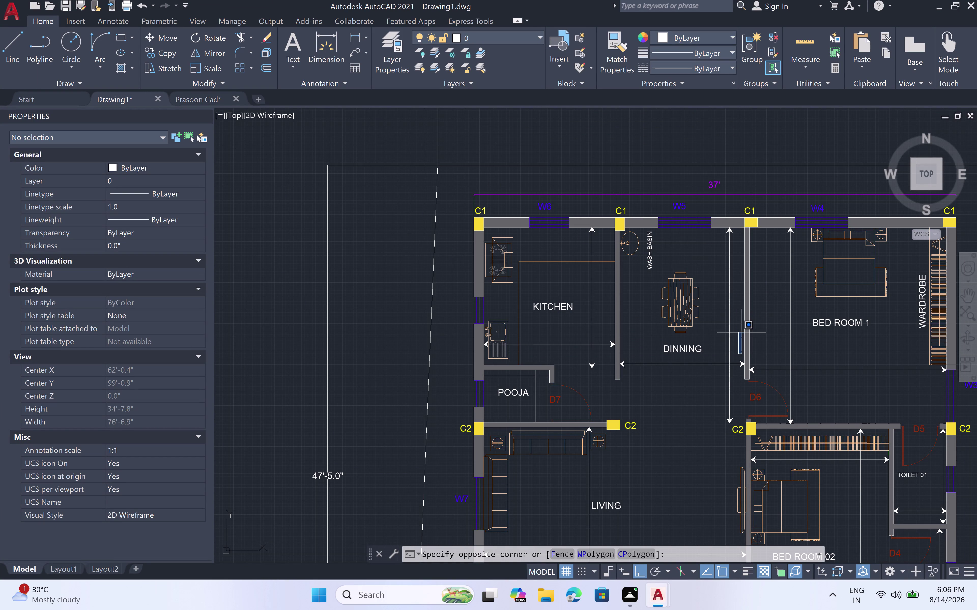
Place a 10' multiline text label in the kitchen below KITCHEN.
click(734, 336)
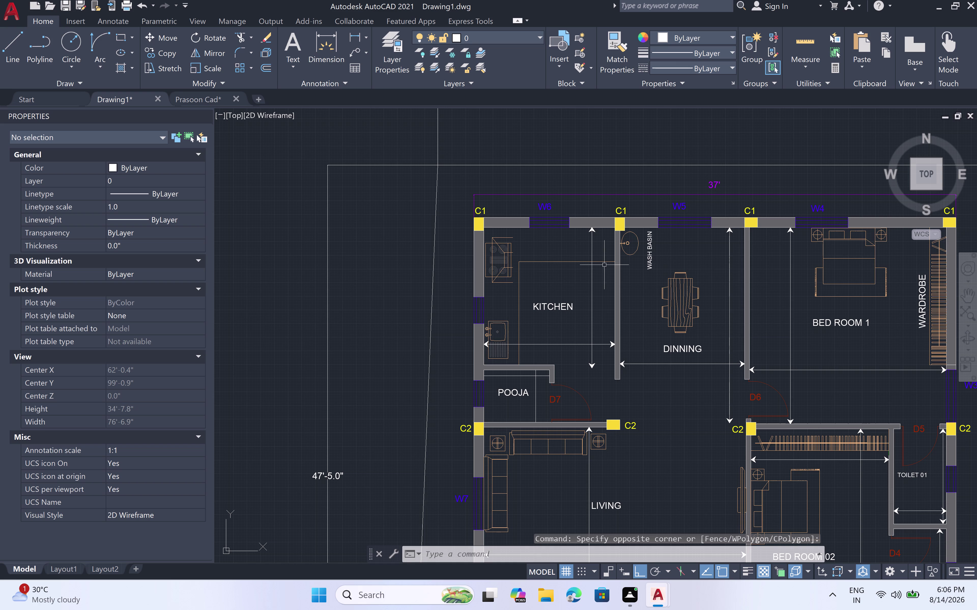
scroll(down, 3)
scroll(up, 3)
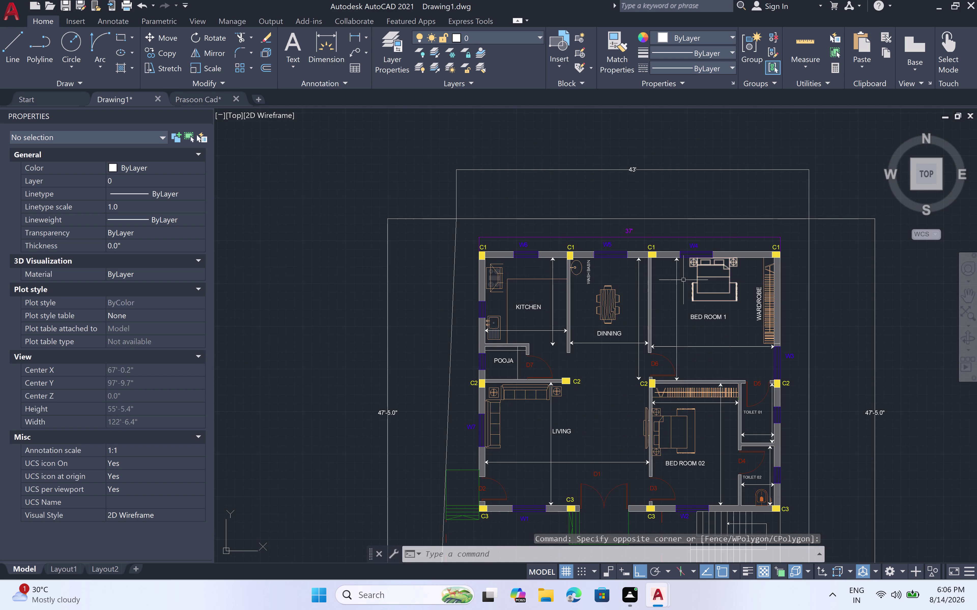
scroll(up, 3)
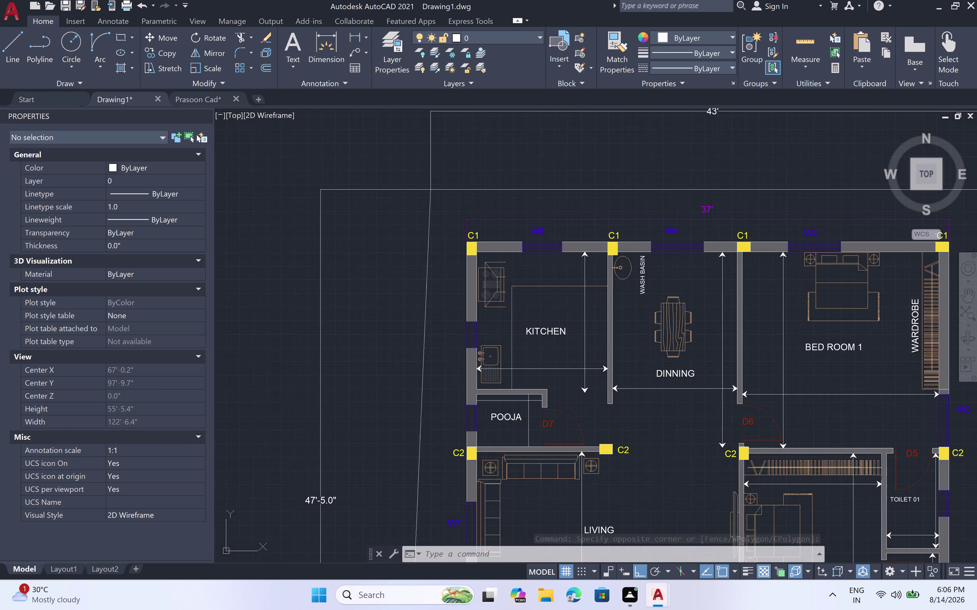
scroll(up, 3)
scroll(up, 3)
scroll(down, 3)
scroll(down, 3)
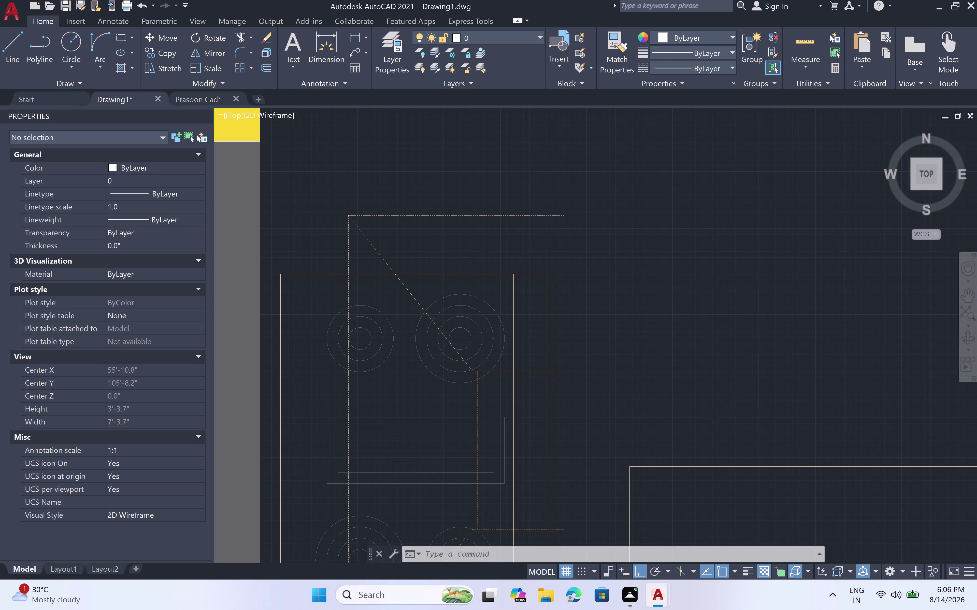
scroll(up, 3)
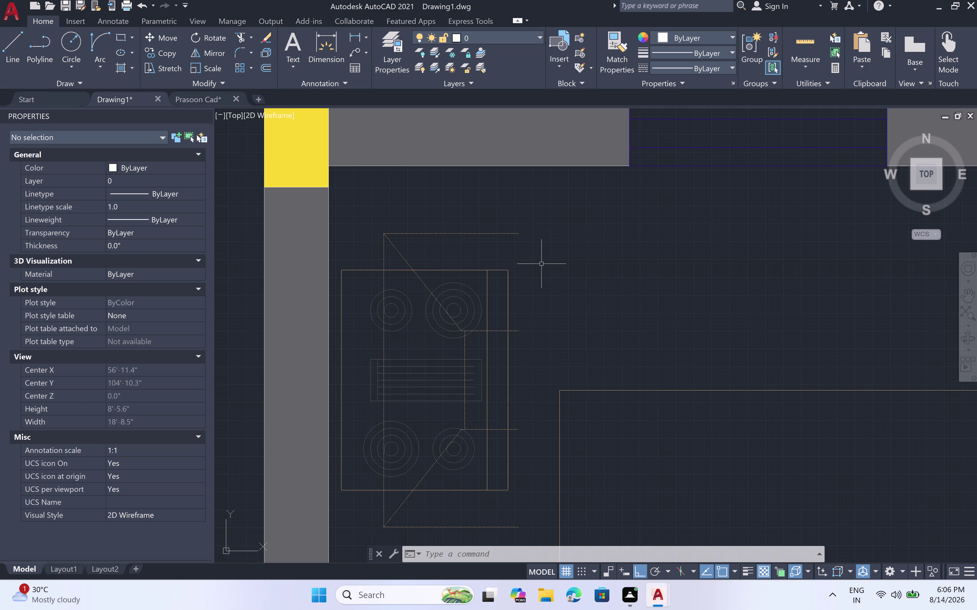
scroll(up, 3)
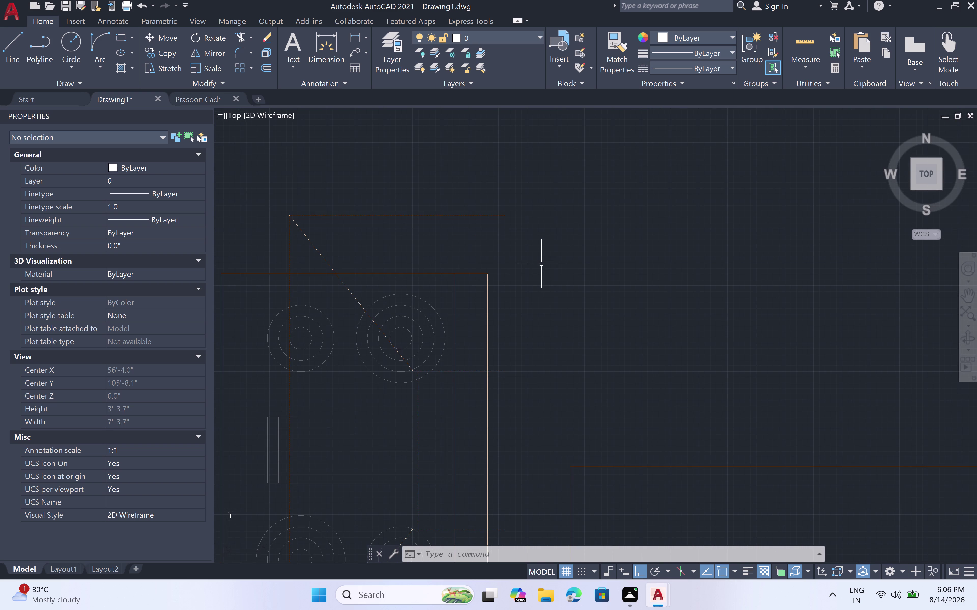
scroll(down, 3)
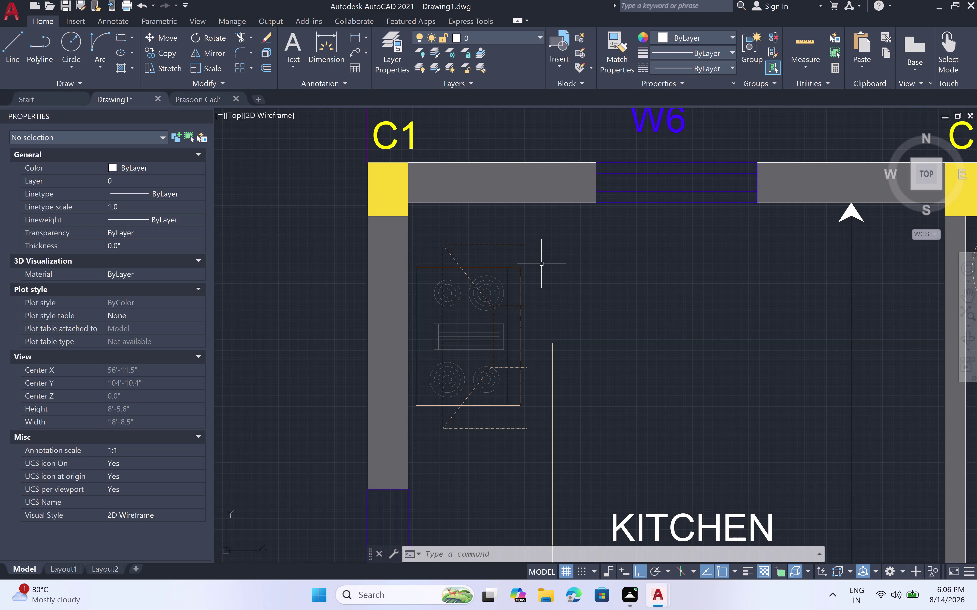
scroll(down, 3)
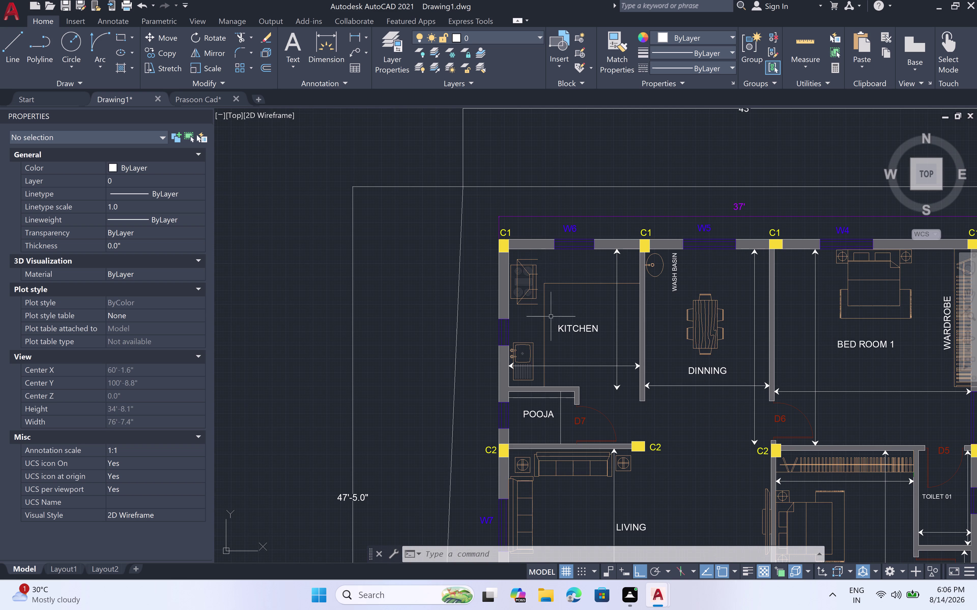
scroll(up, 3)
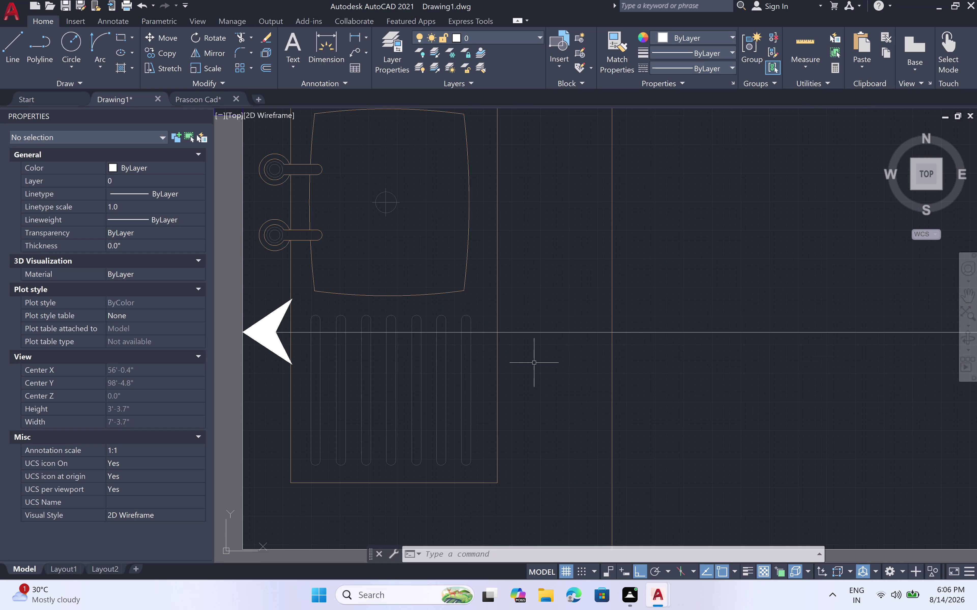
scroll(down, 3)
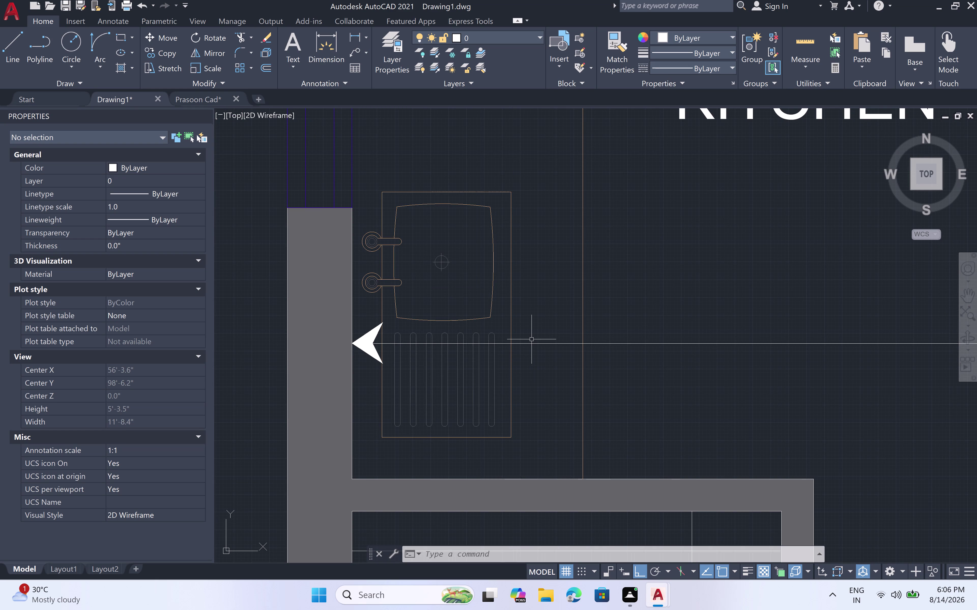
scroll(down, 3)
scroll(up, 3)
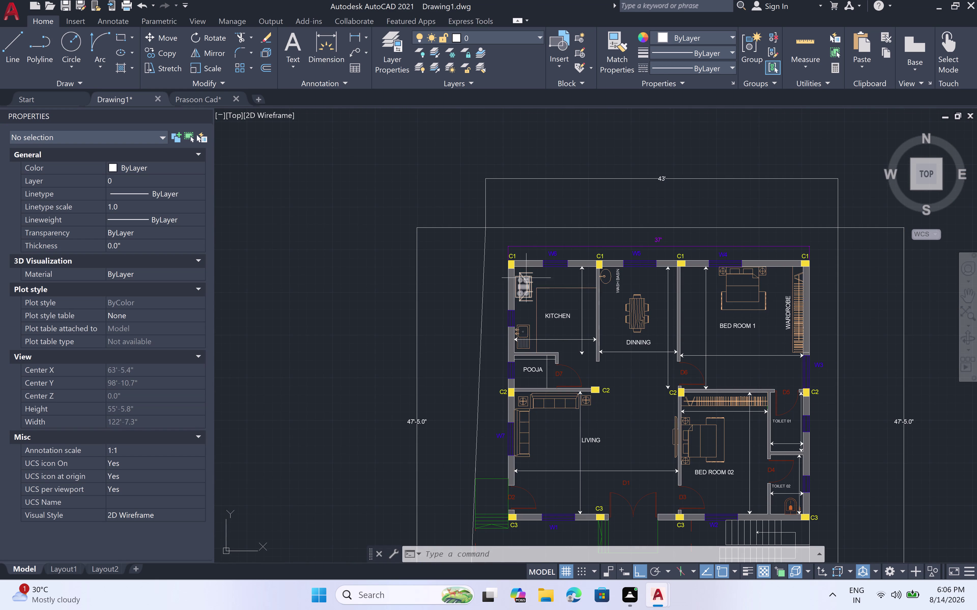
scroll(up, 3)
scroll(up, 3)
scroll(down, 3)
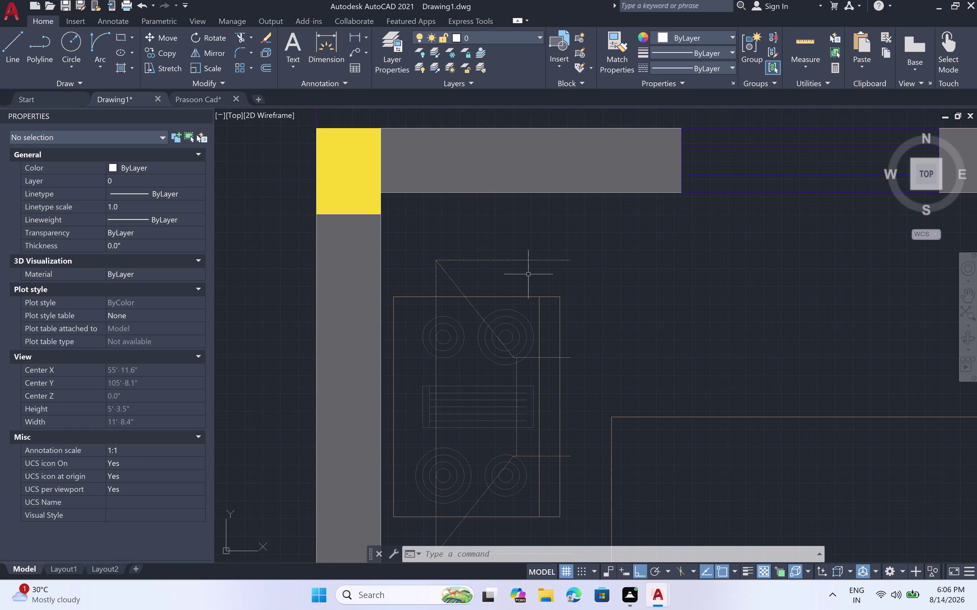
scroll(down, 3)
scroll(up, 3)
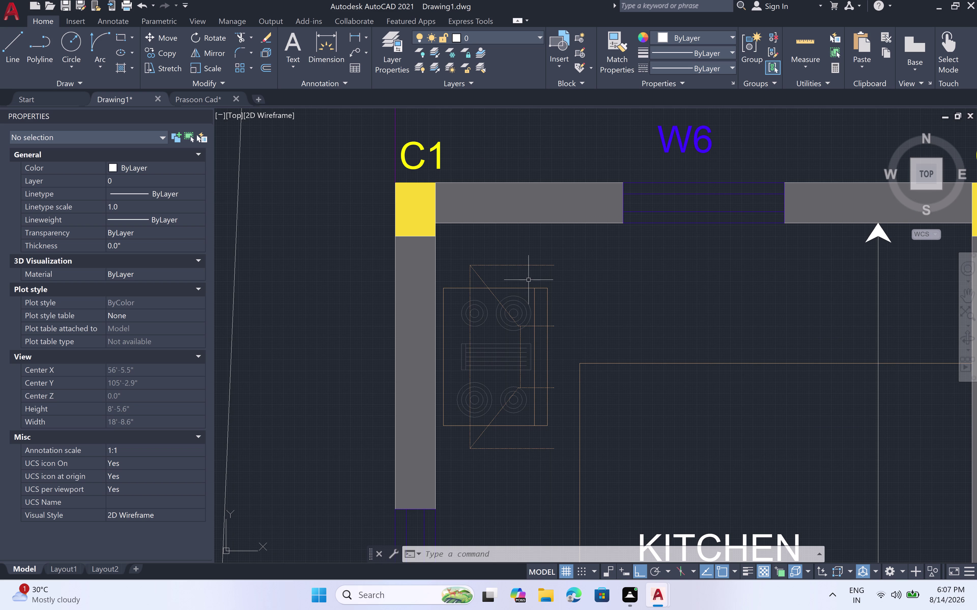
scroll(down, 3)
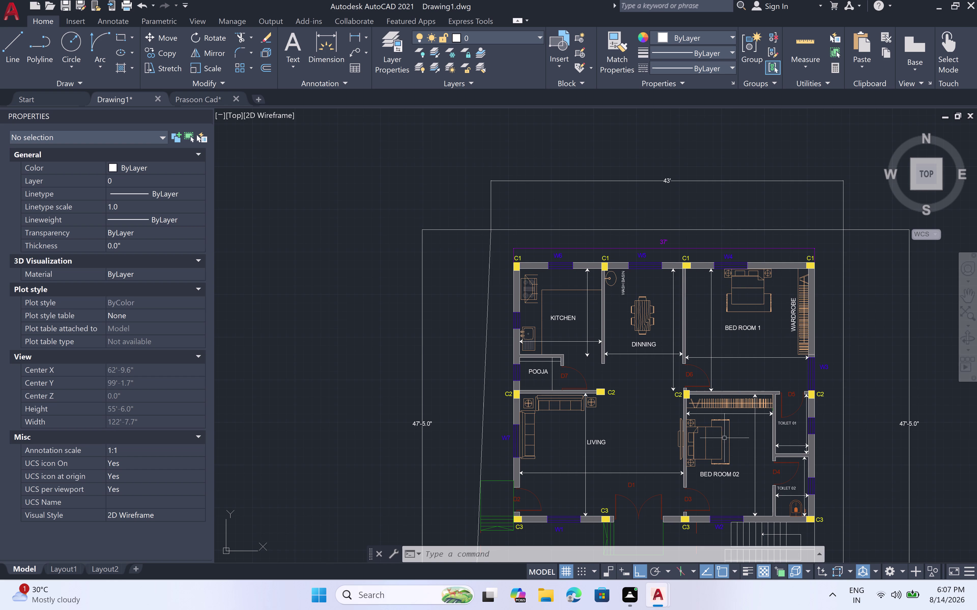
scroll(up, 3)
scroll(down, 3)
scroll(down, 3)
scroll(down, 3)
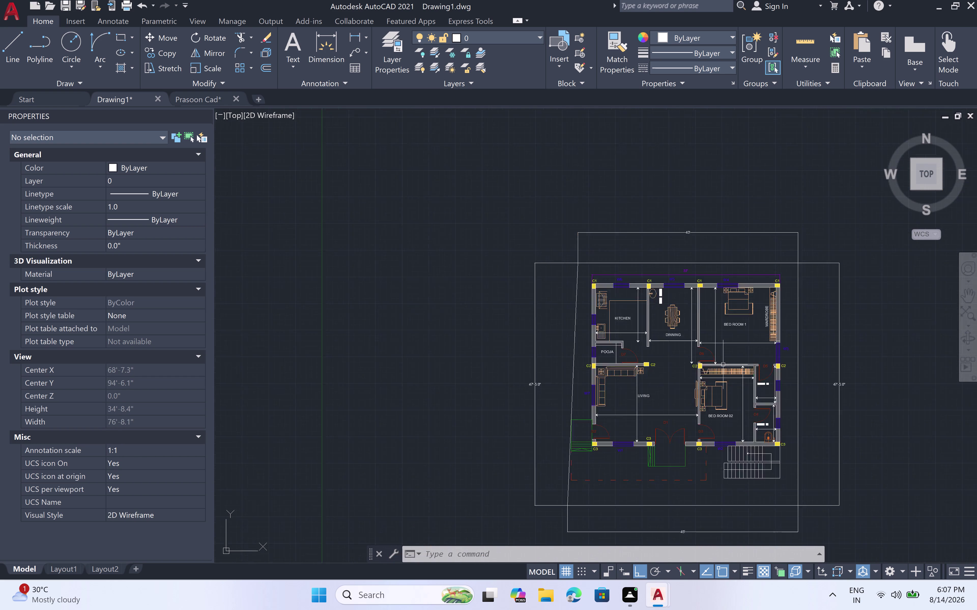
scroll(up, 3)
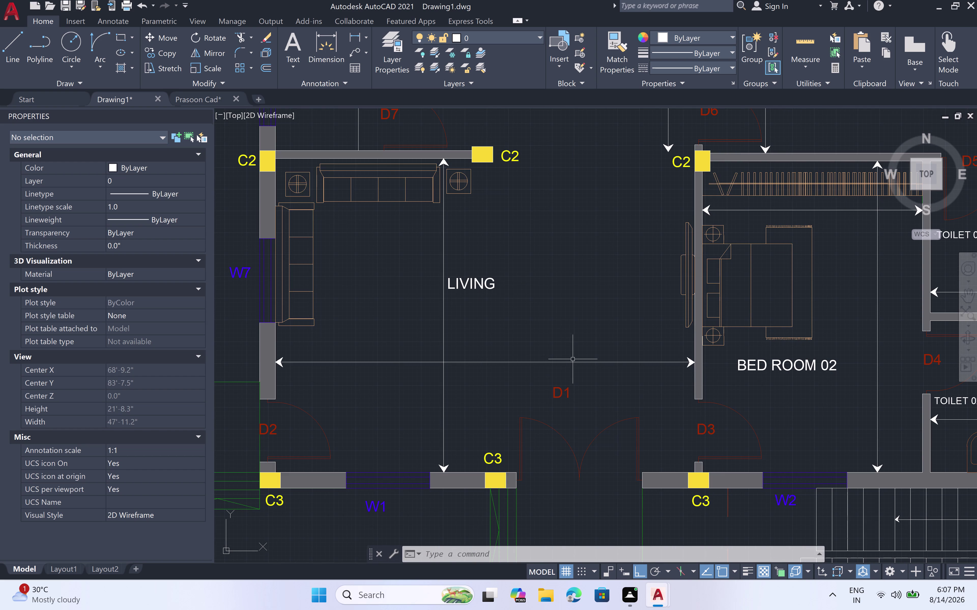
scroll(up, 3)
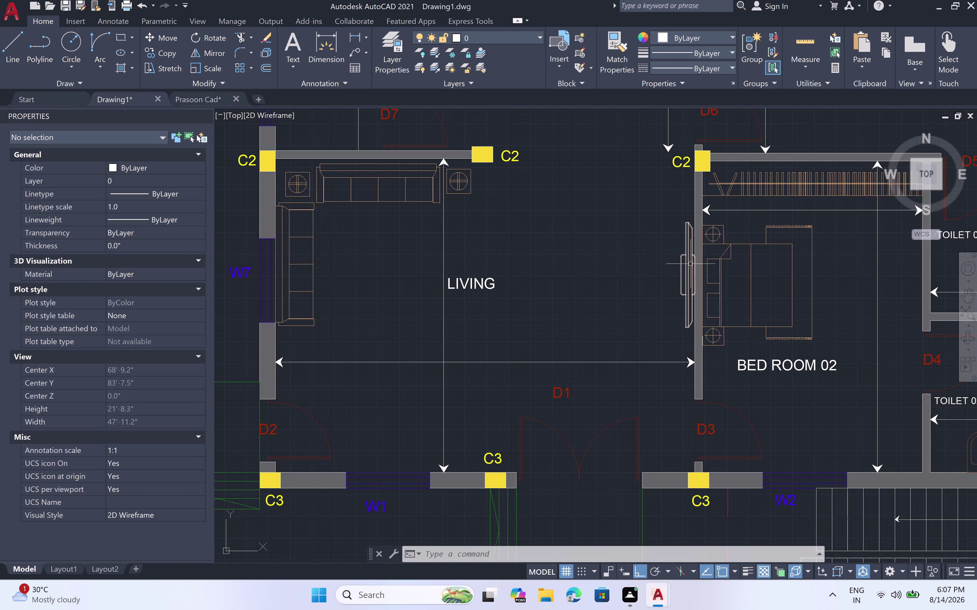
scroll(up, 3)
scroll(up, 3)
scroll(down, 3)
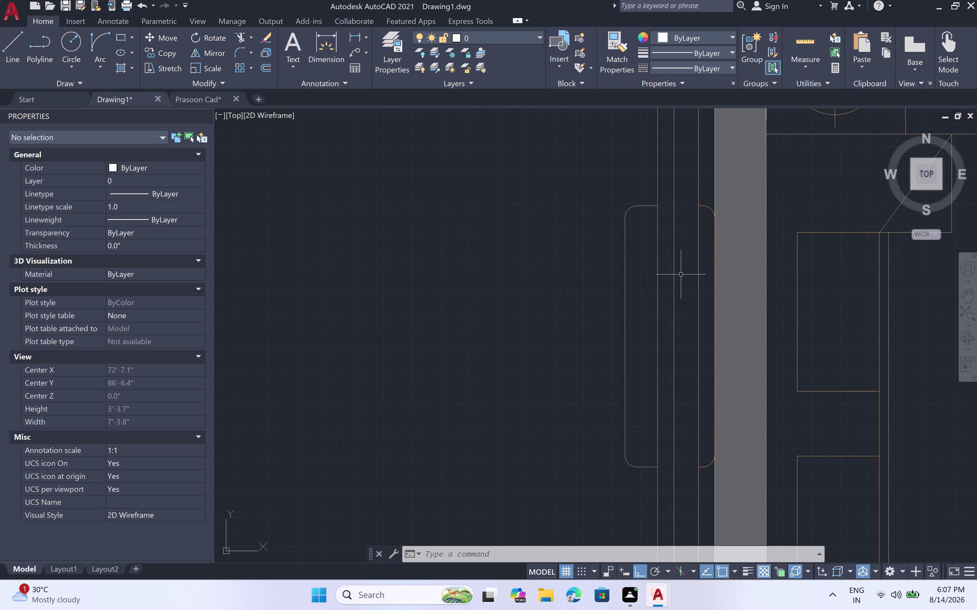
scroll(down, 3)
scroll(down, 3)
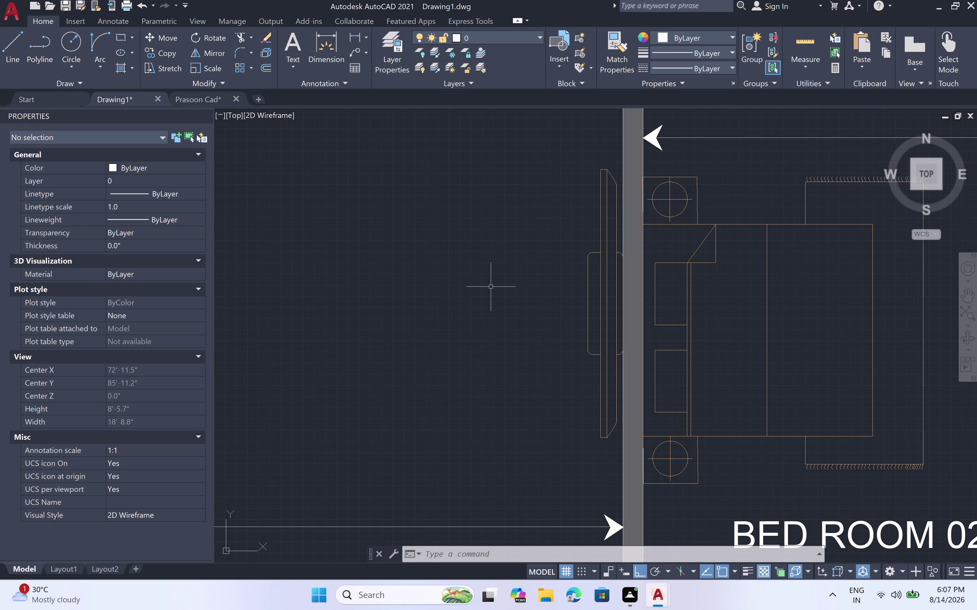
scroll(down, 3)
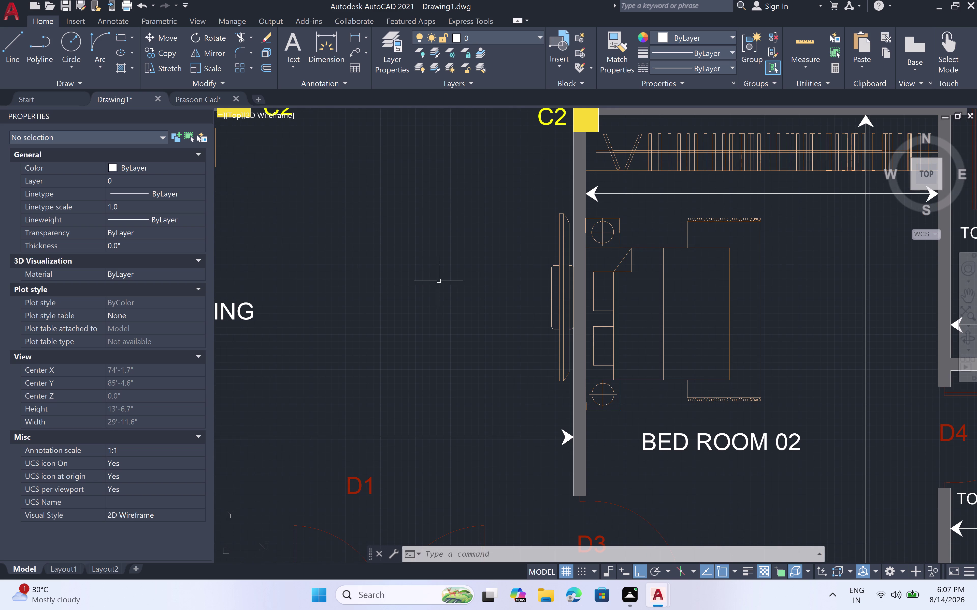
scroll(down, 3)
scroll(up, 3)
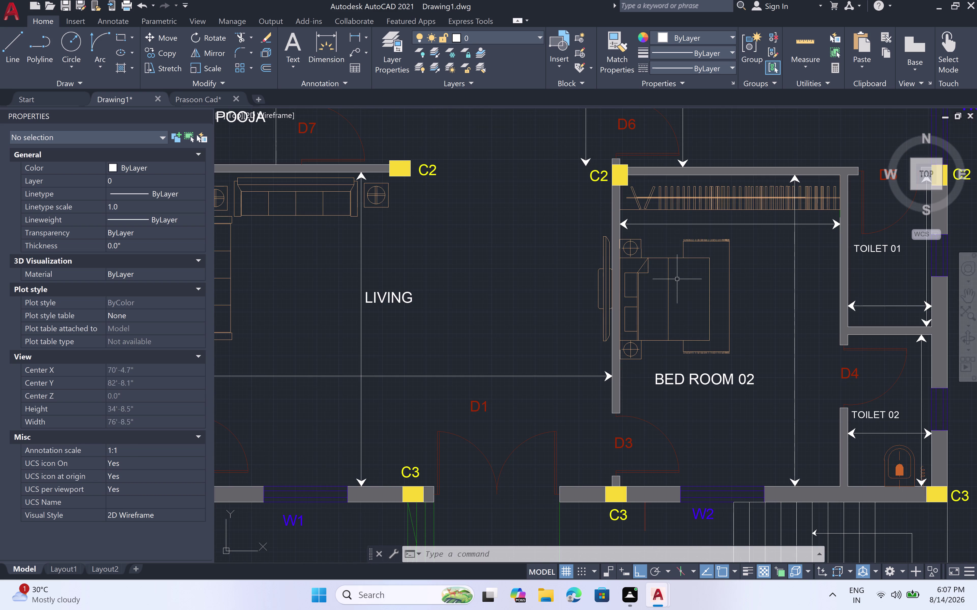
scroll(up, 3)
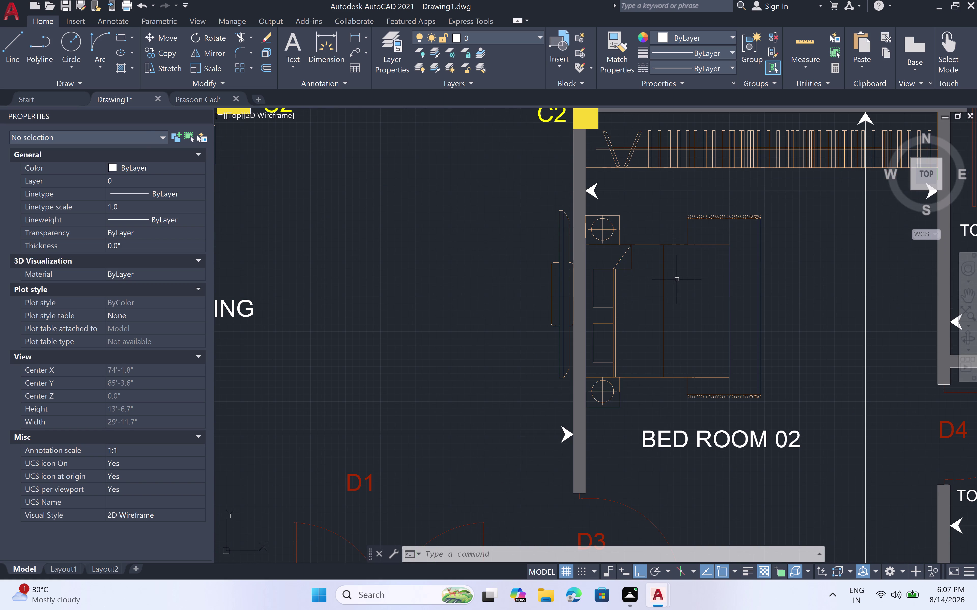
scroll(down, 3)
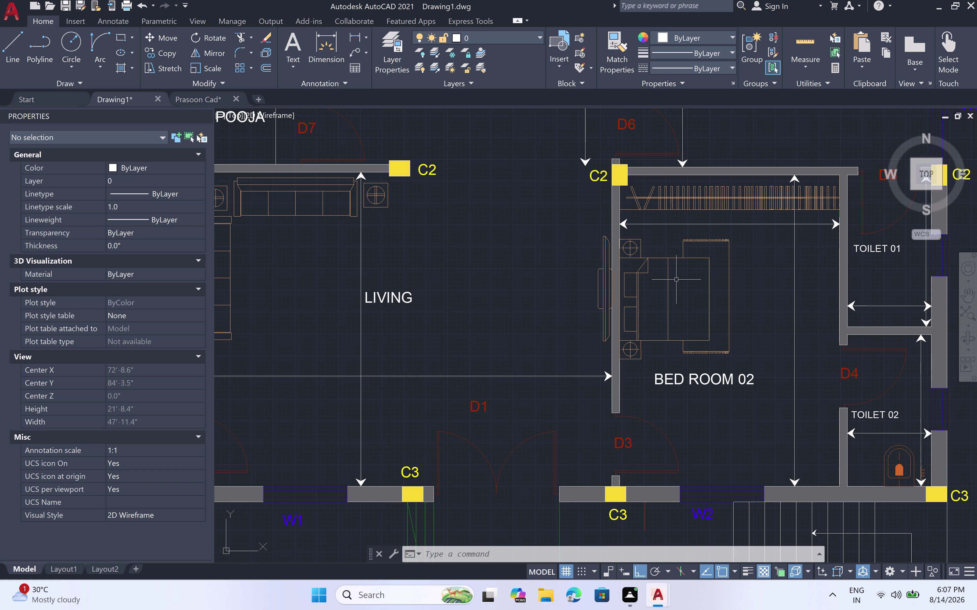
scroll(up, 3)
scroll(down, 3)
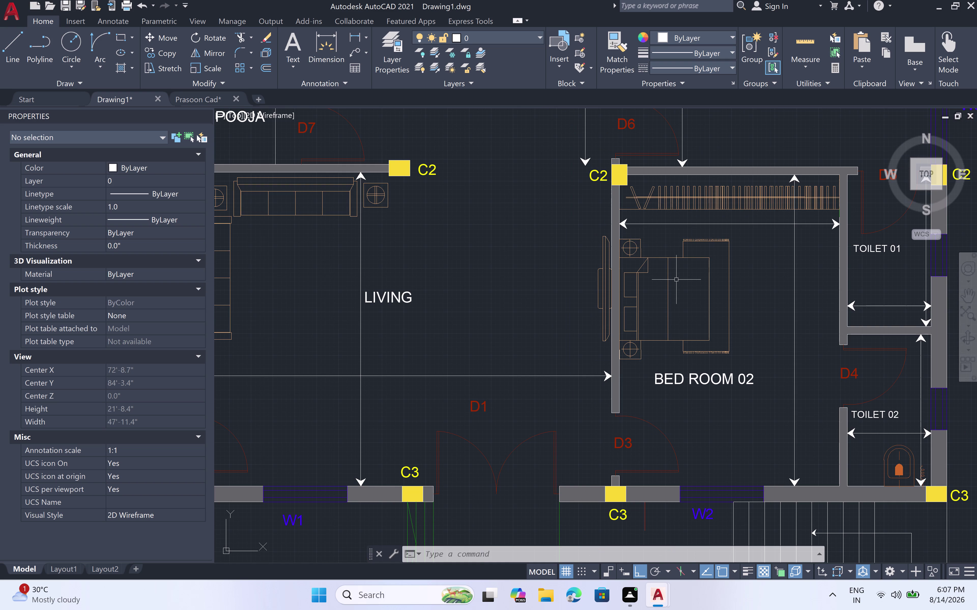
scroll(up, 3)
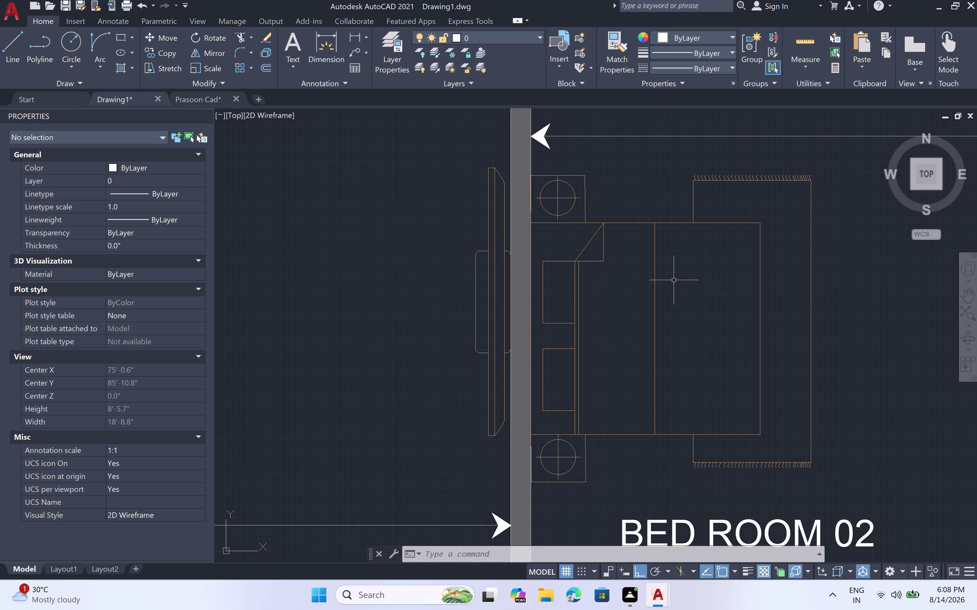
scroll(down, 3)
scroll(up, 3)
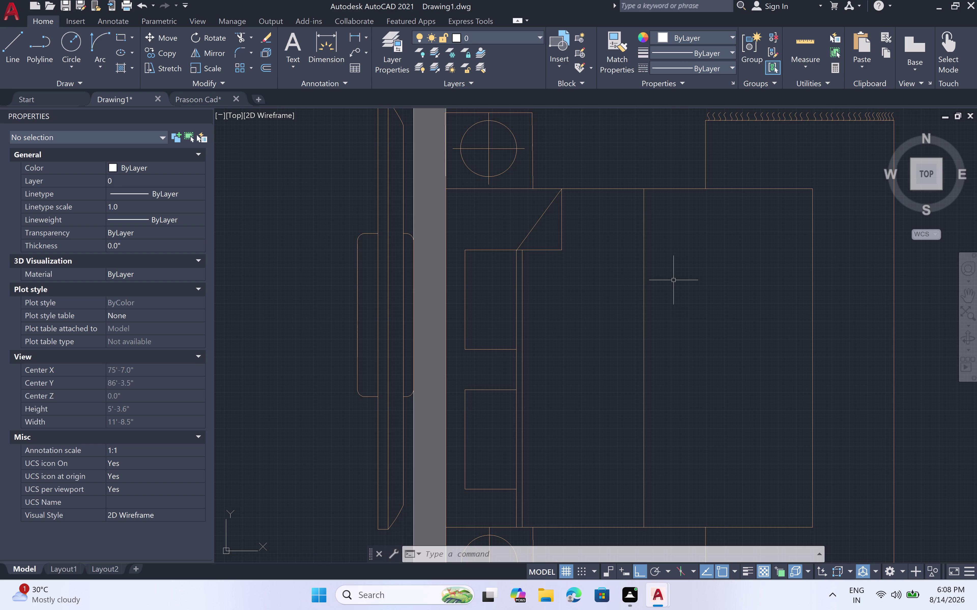
scroll(down, 3)
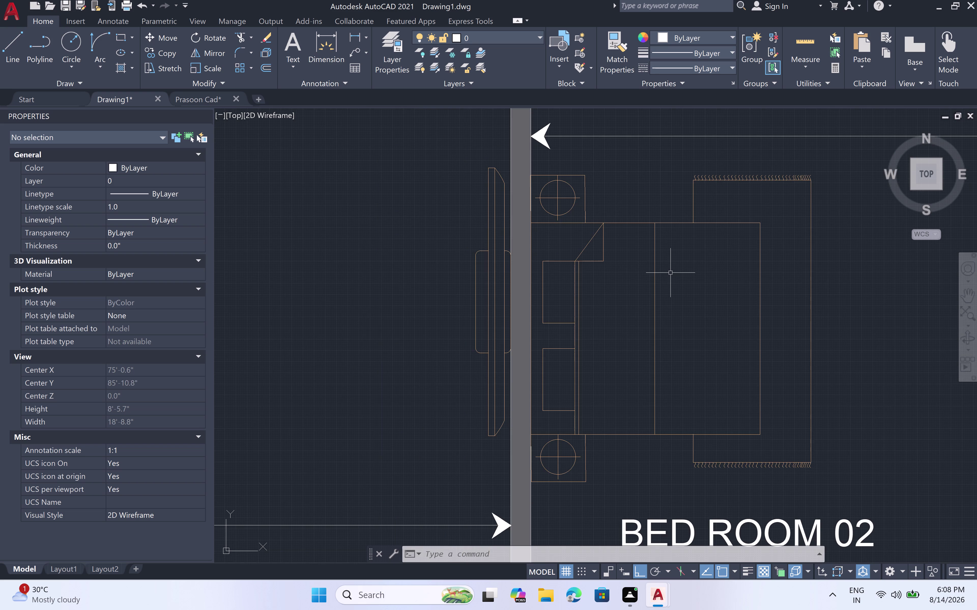
scroll(up, 3)
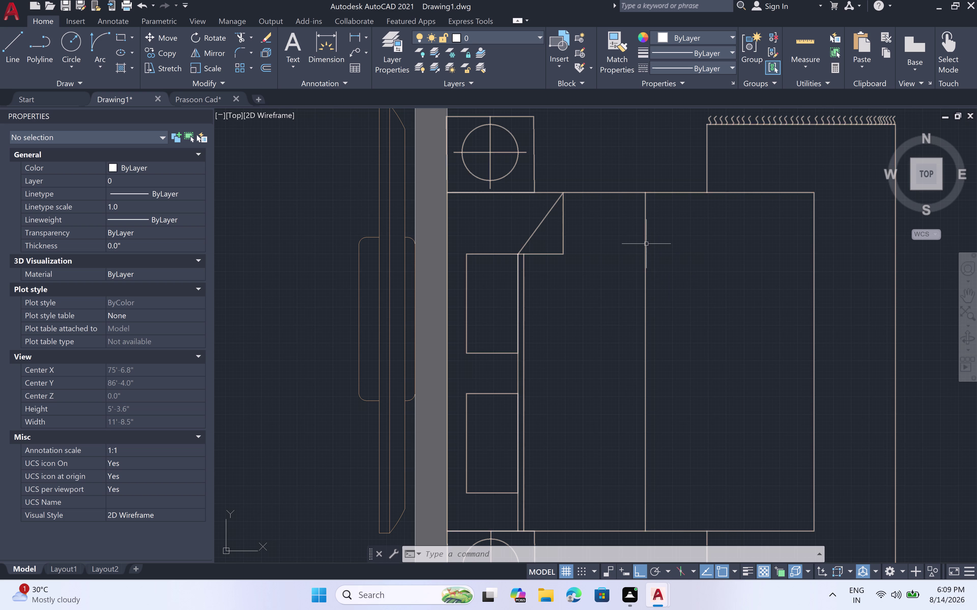
scroll(down, 3)
scroll(up, 3)
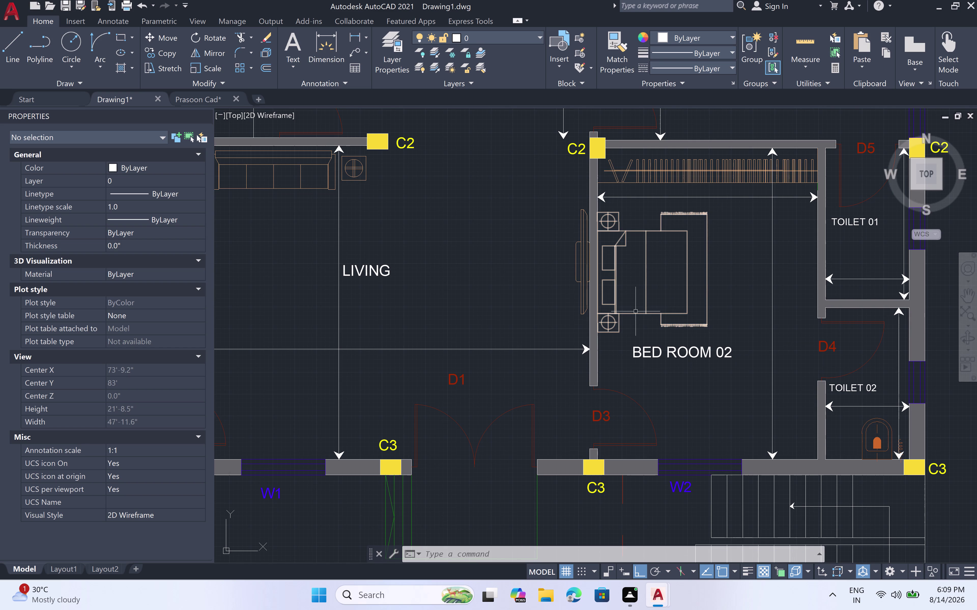
scroll(up, 3)
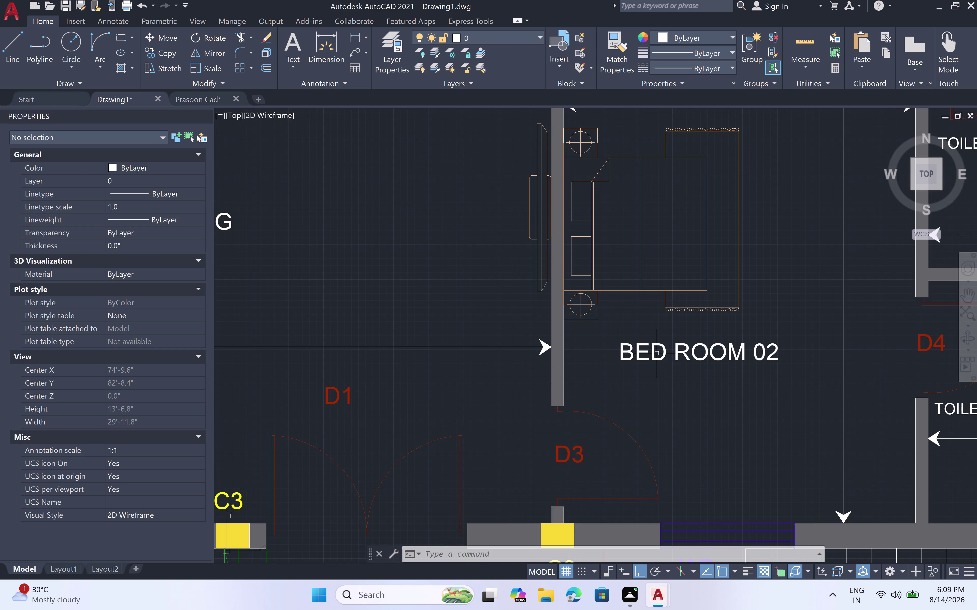
scroll(up, 3)
scroll(up, 3)
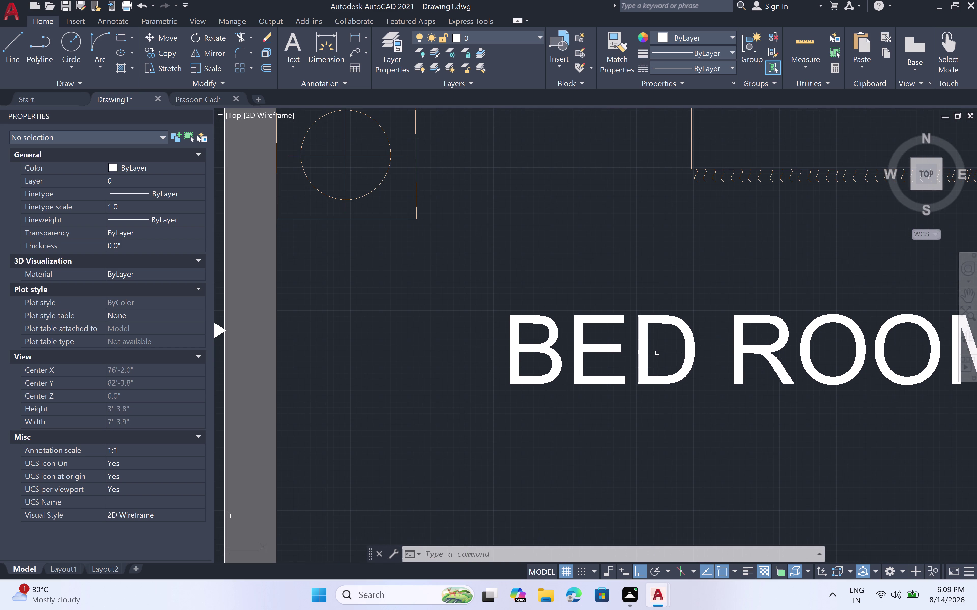
scroll(down, 3)
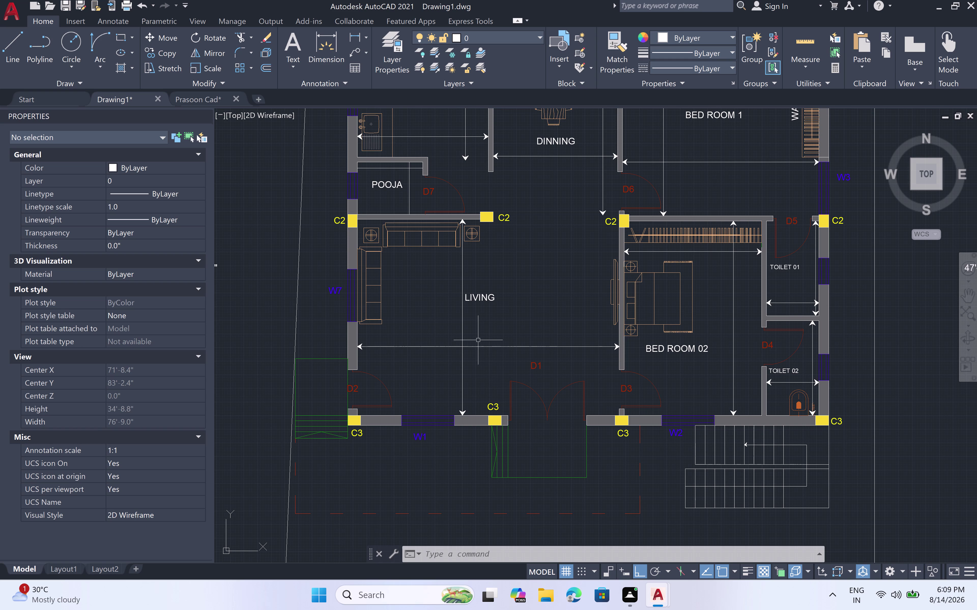
scroll(up, 3)
scroll(down, 3)
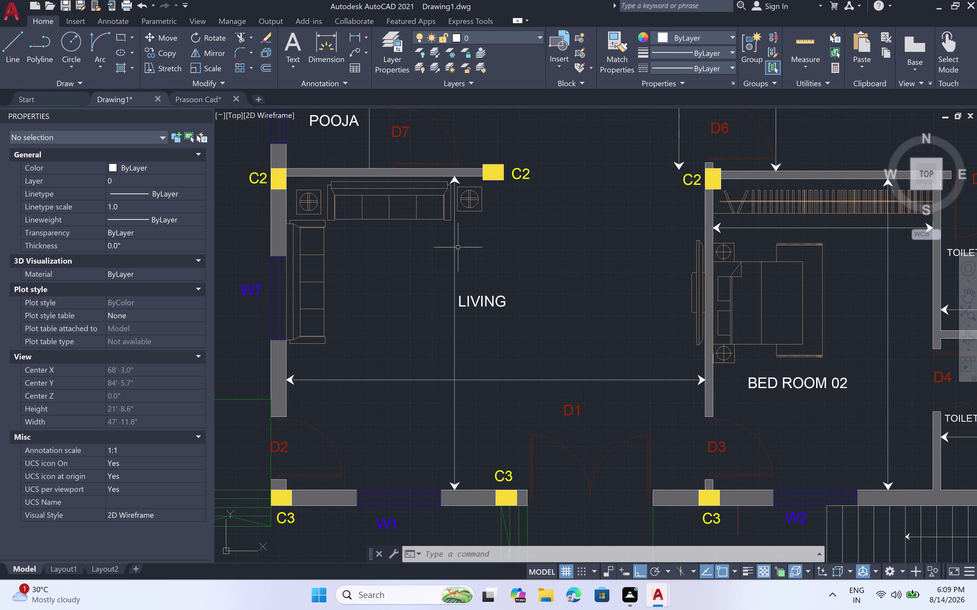
scroll(up, 3)
scroll(down, 3)
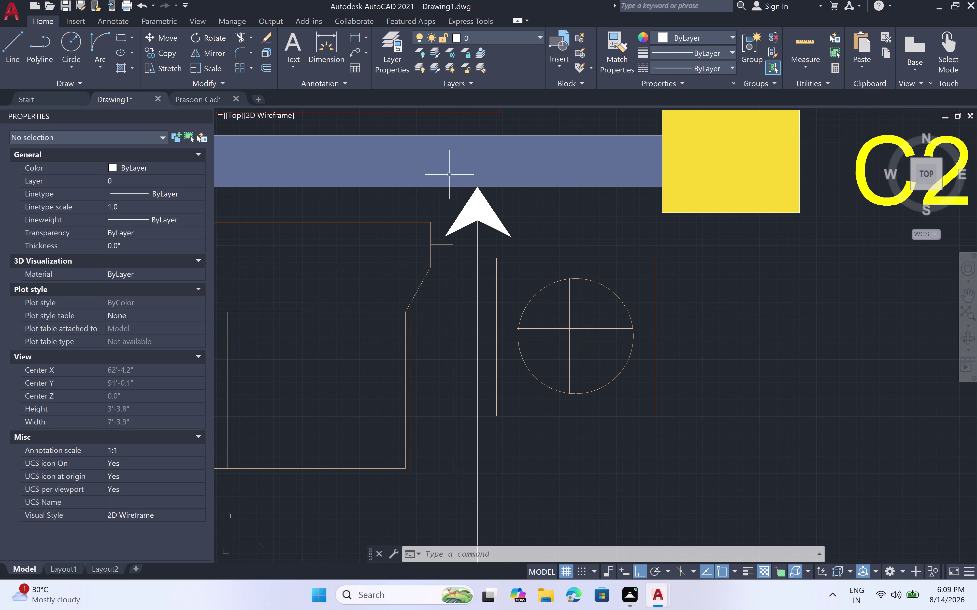
scroll(down, 3)
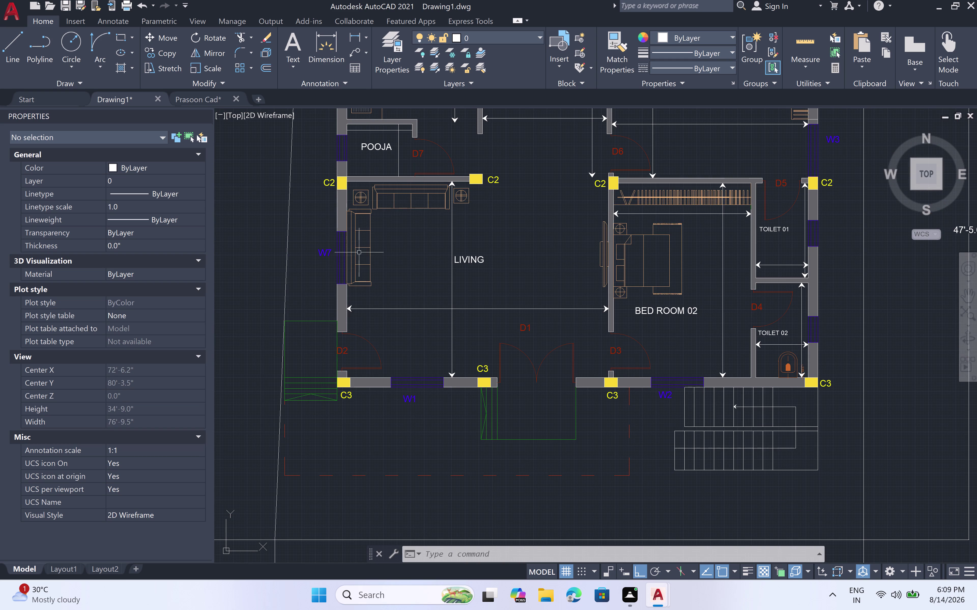
scroll(up, 3)
scroll(down, 3)
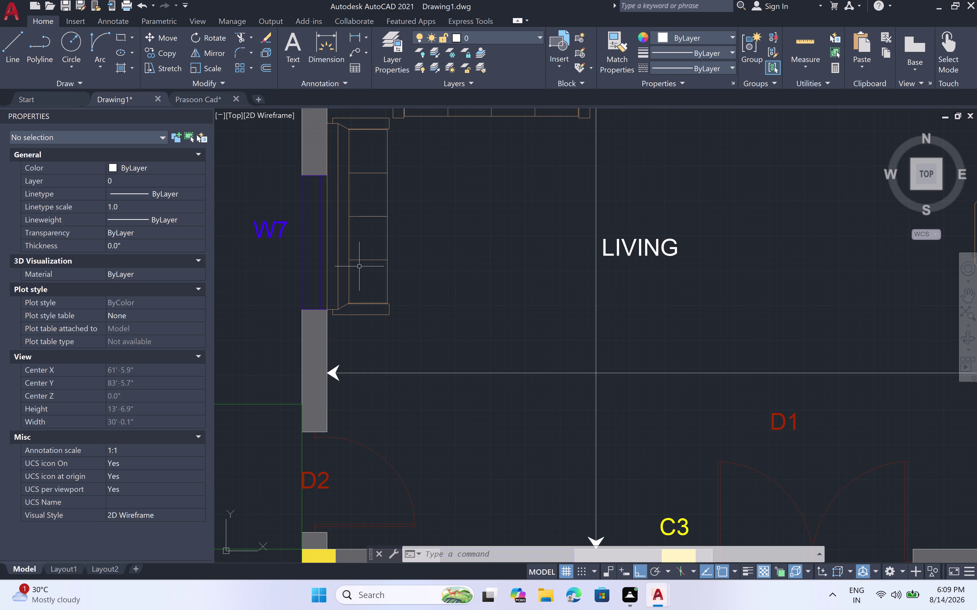
scroll(down, 3)
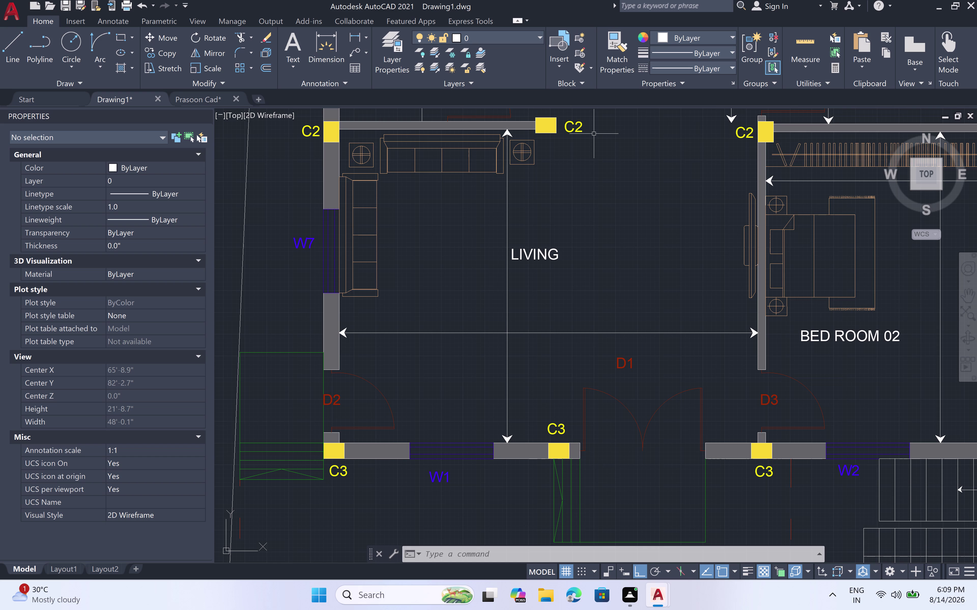
scroll(down, 3)
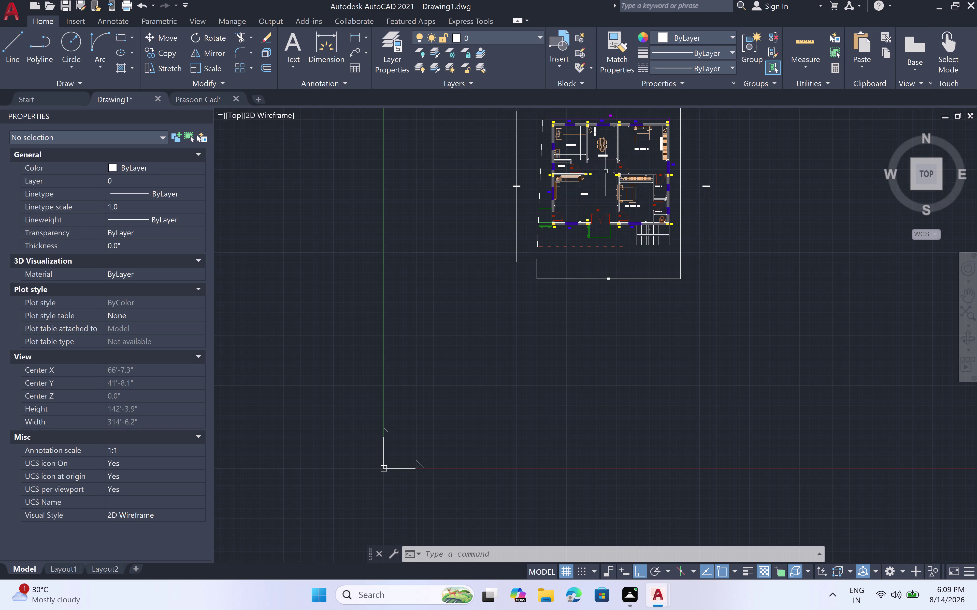
middle_drag(604, 172, 580, 321)
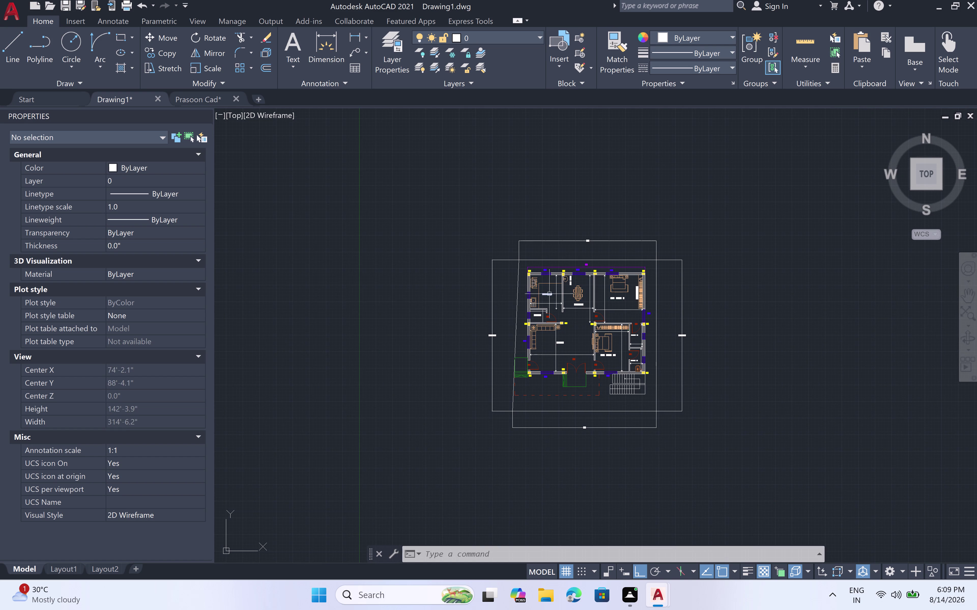
scroll(up, 3)
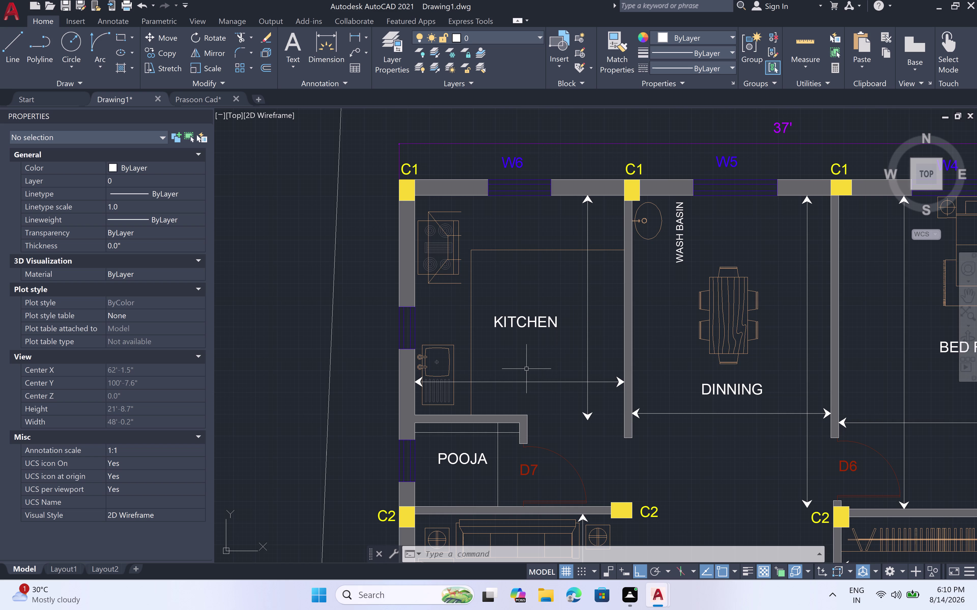
key(m)
text(T)
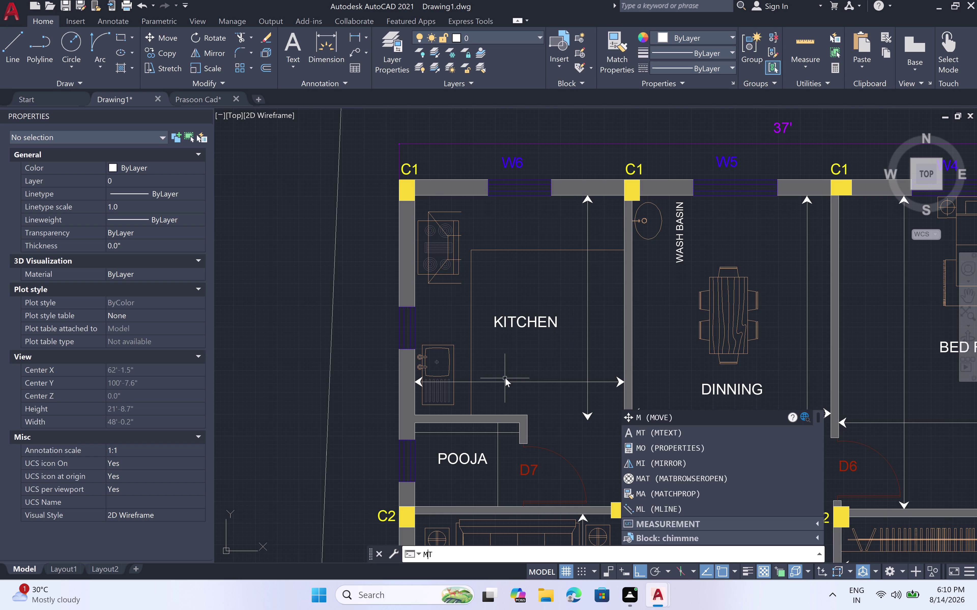
key(space)
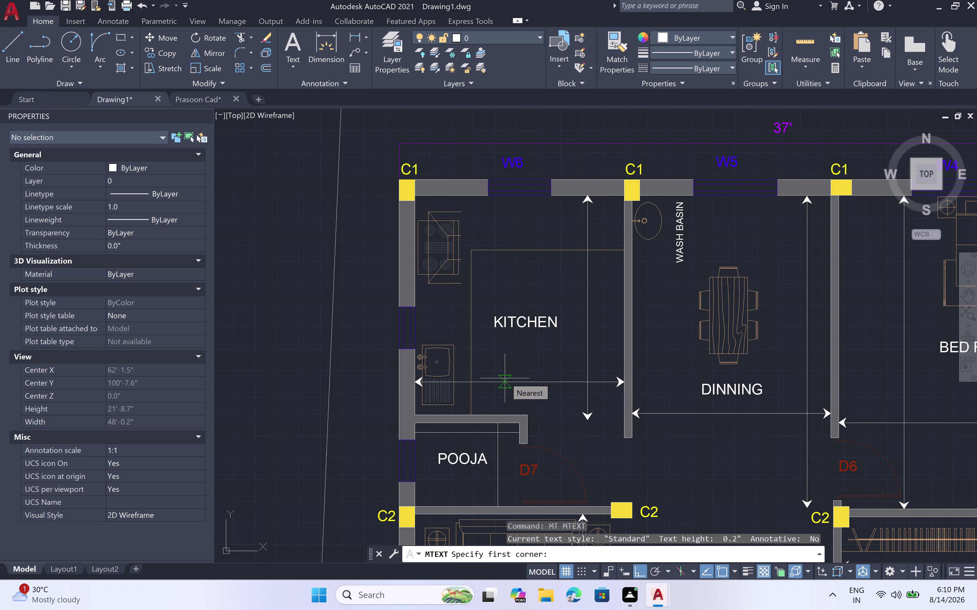
click(503, 371)
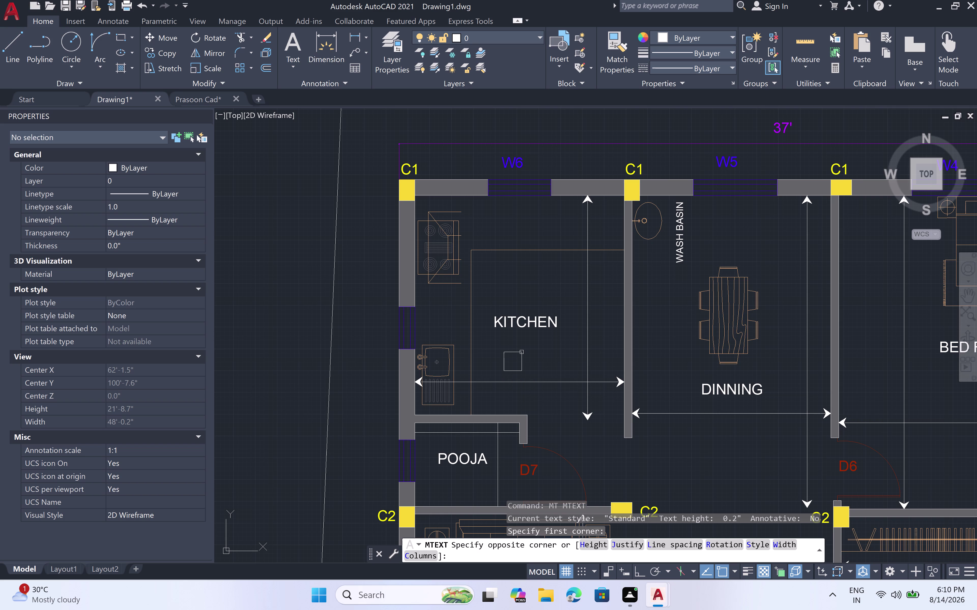
click(521, 353)
text(1)
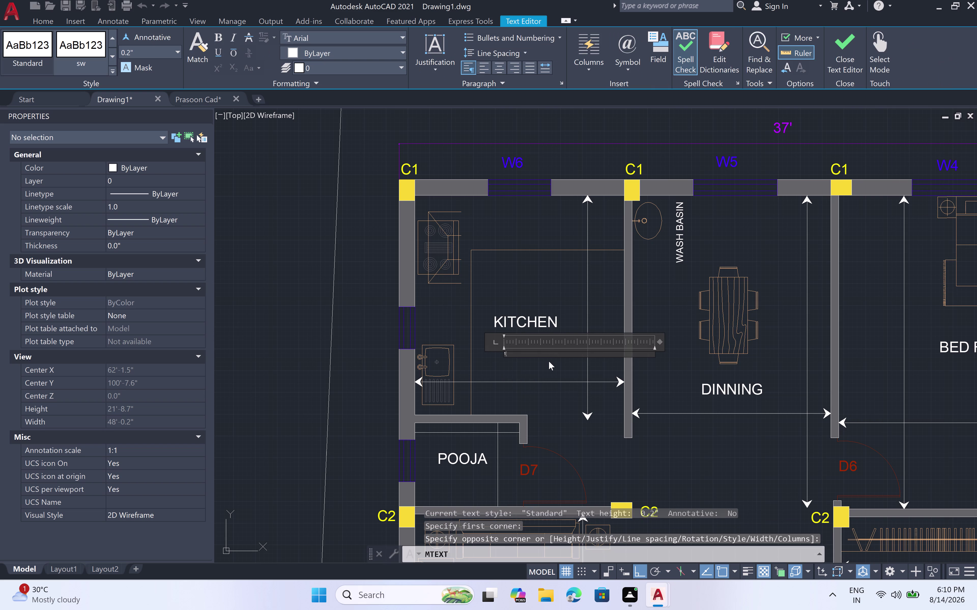
text(0)
text(')
key(space)
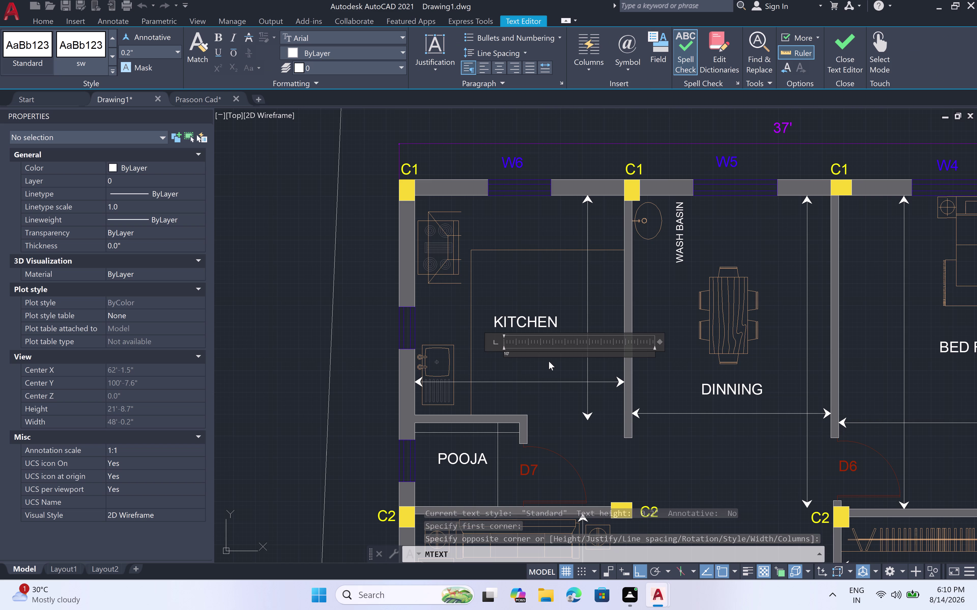
click(499, 319)
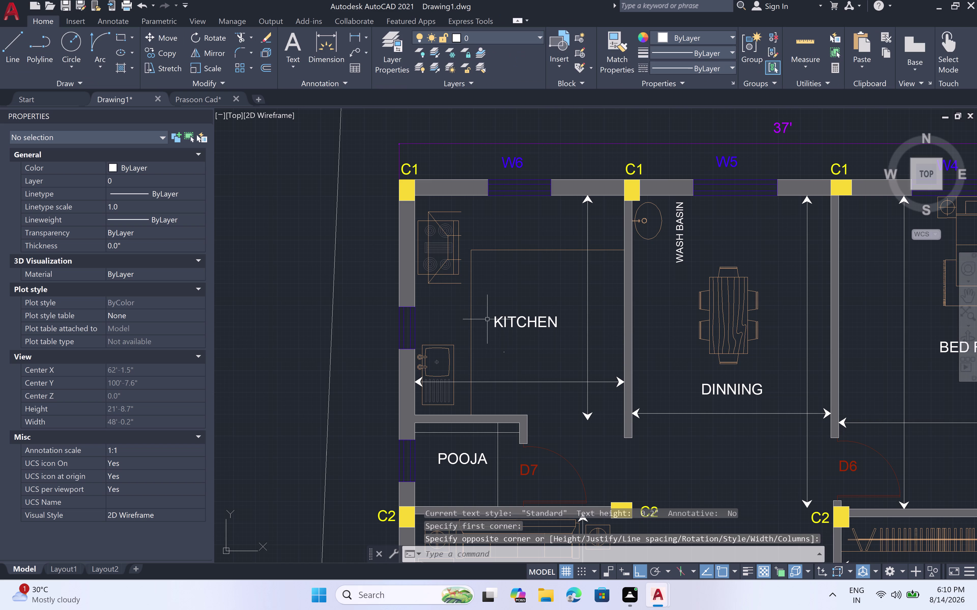
Set the 10' label's text height to 6" in Properties.
click(505, 352)
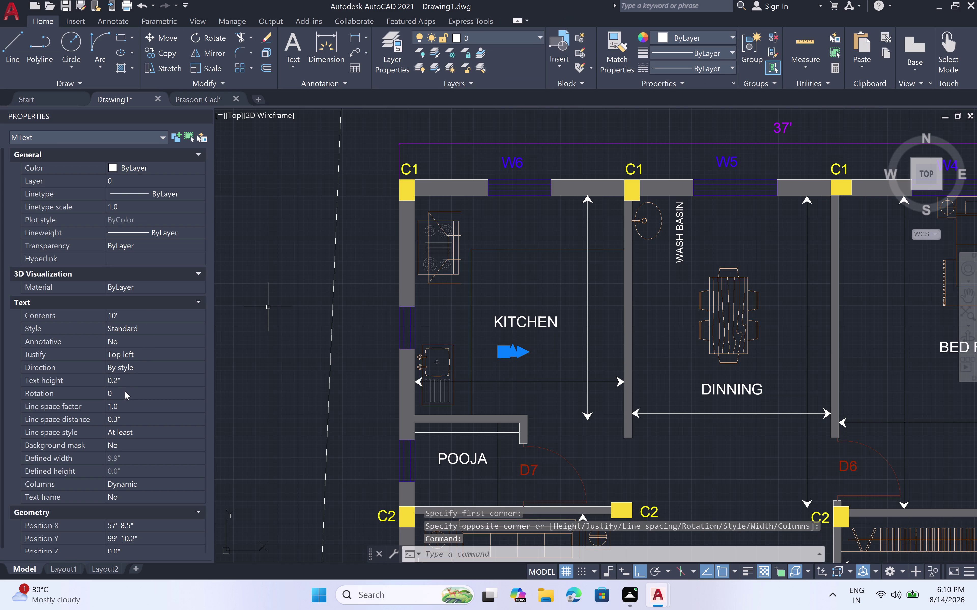
click(132, 379)
key(BackSpace)
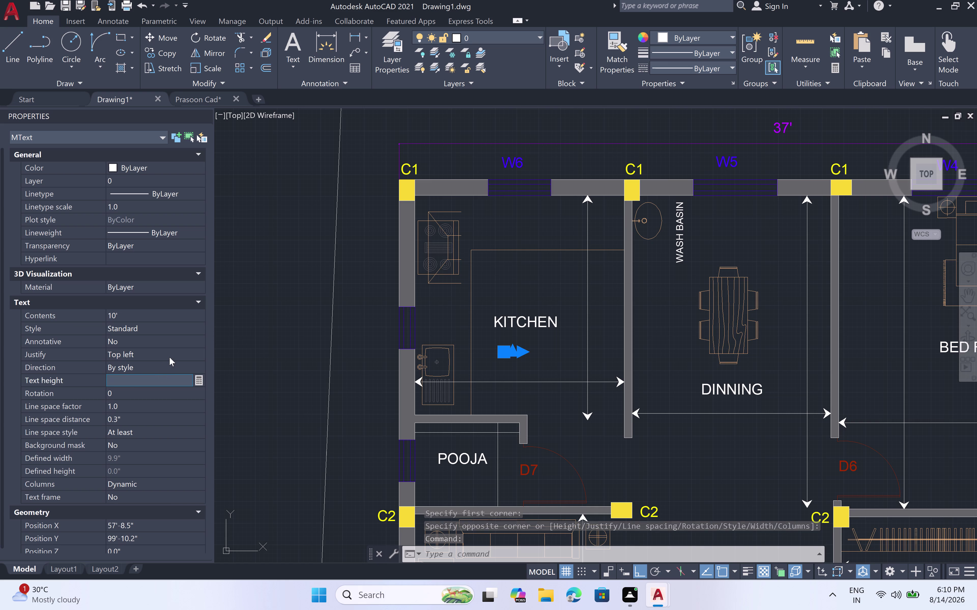
key(6)
text(")
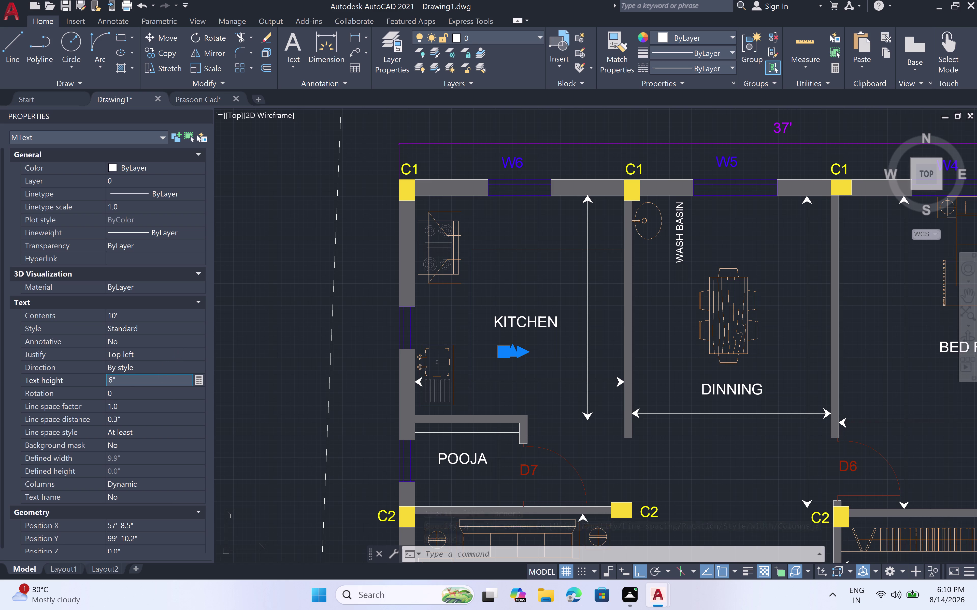
key(space)
click(564, 363)
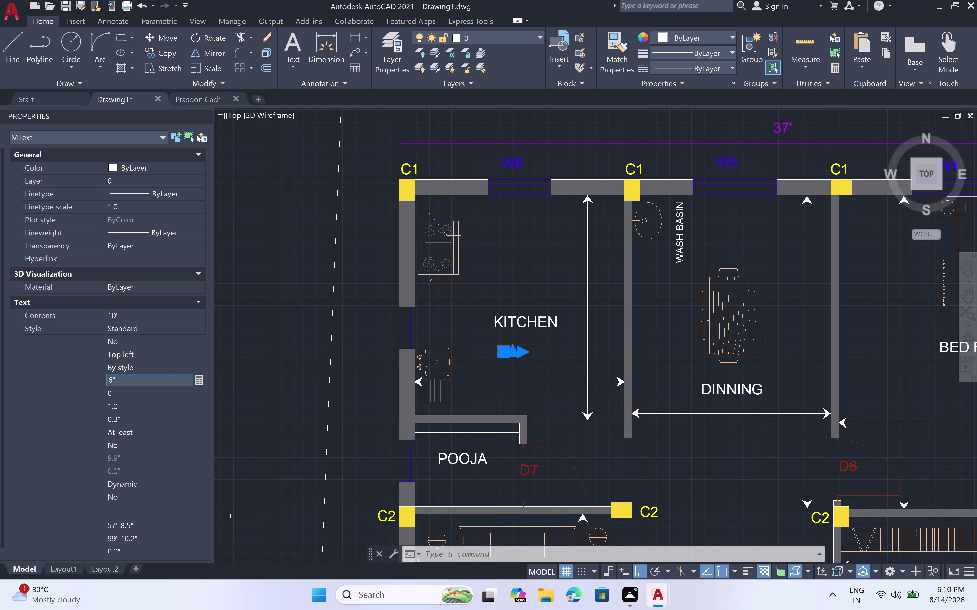
key(Escape)
key(Escape)
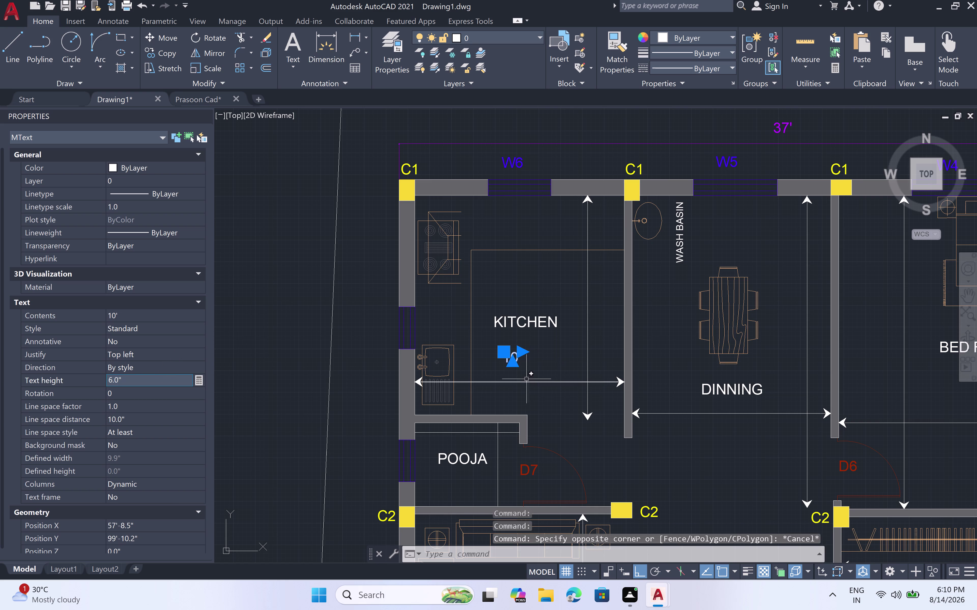
scroll(down, 3)
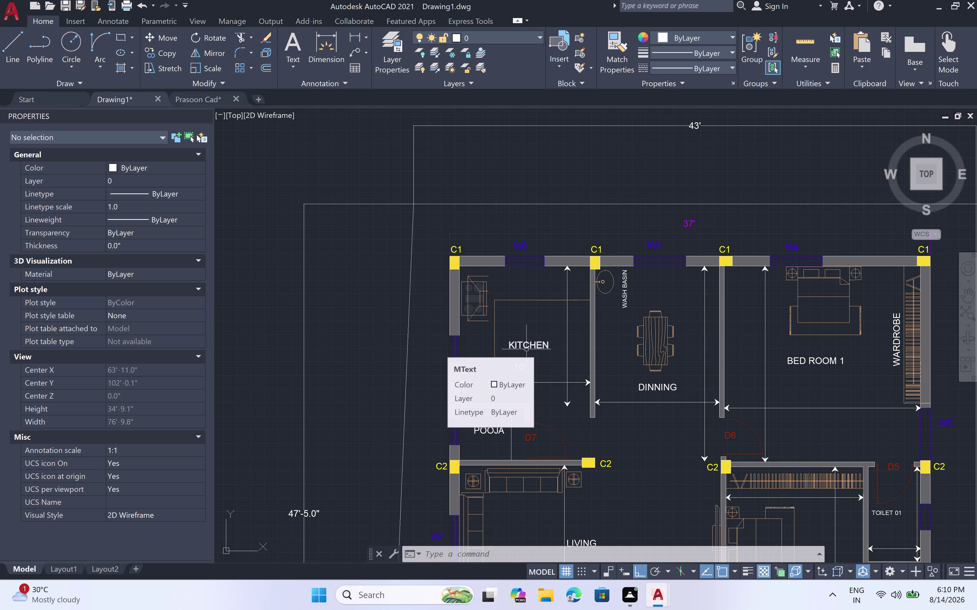
Move the 10' label lower toward the kitchen width dimension, with Ortho off.
scroll(up, 3)
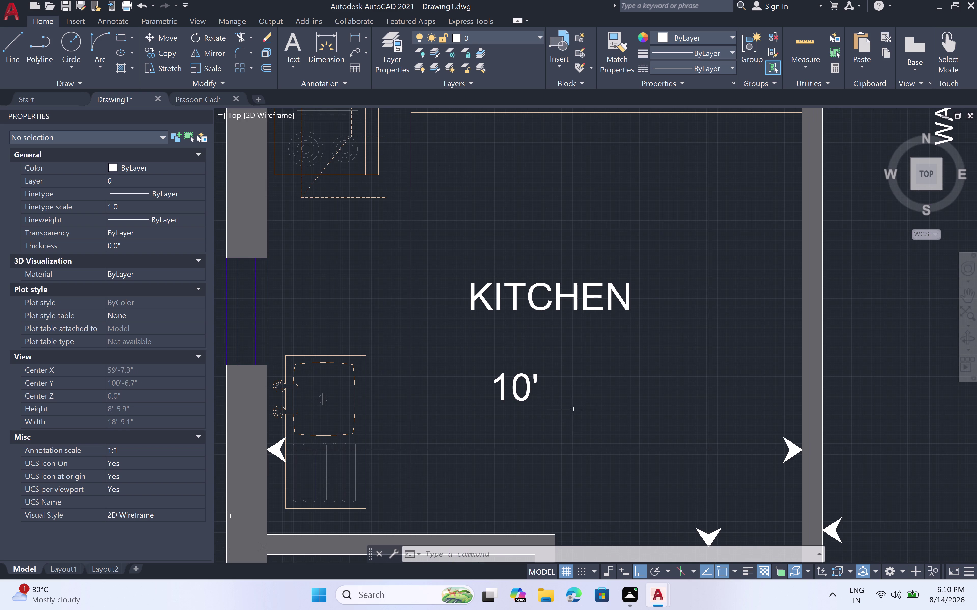
click(528, 395)
key(m)
key(space)
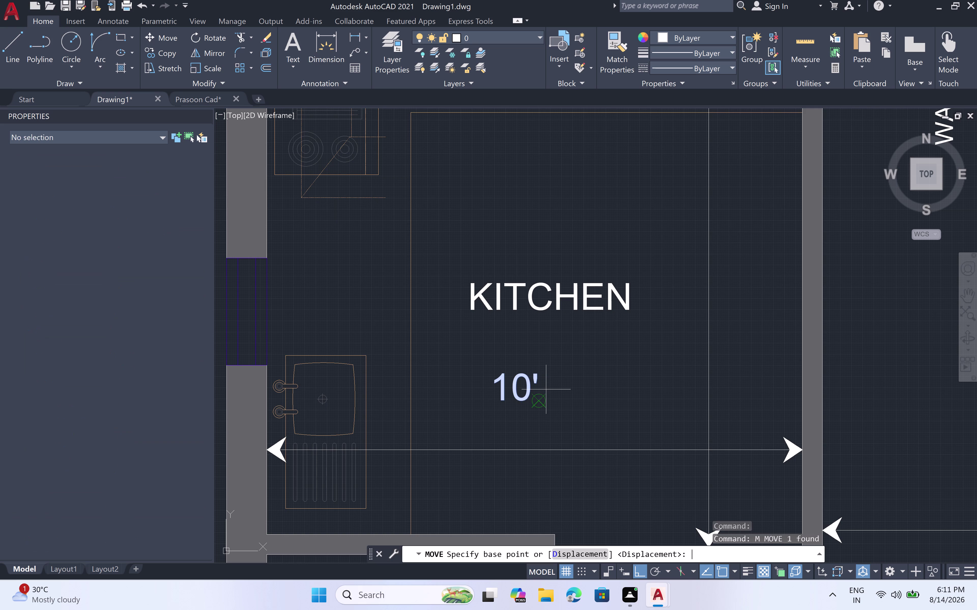
click(538, 386)
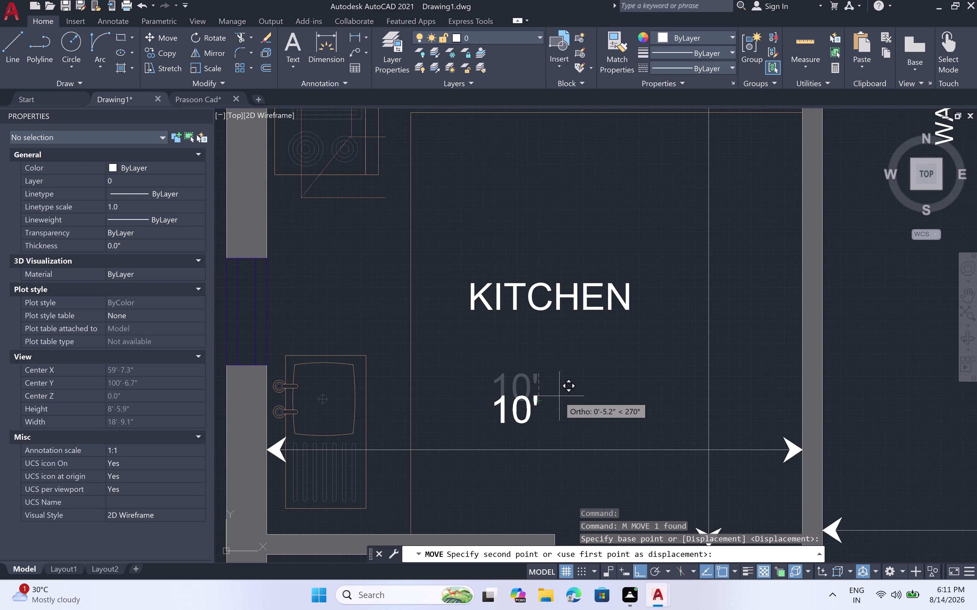
key(F8)
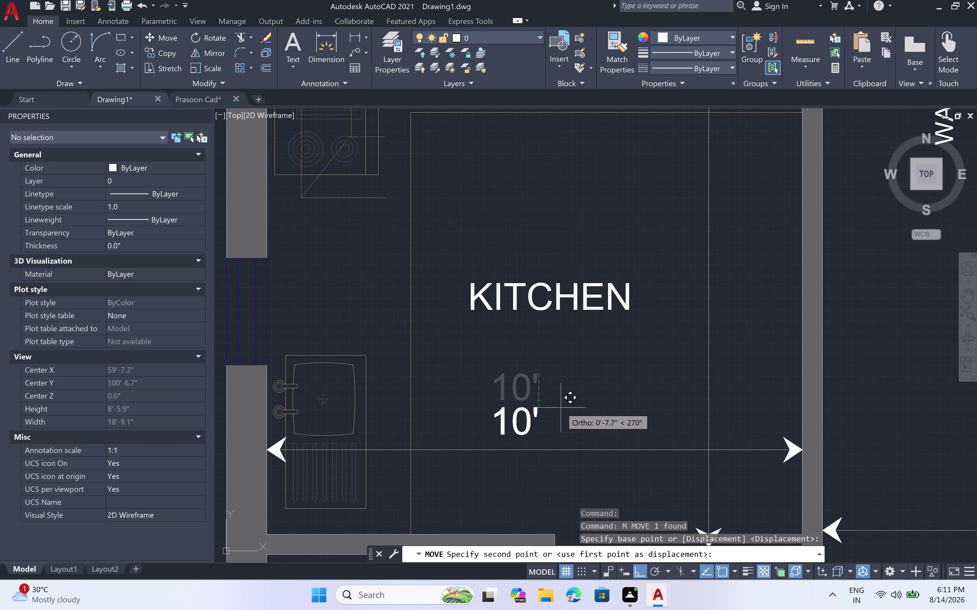
click(547, 411)
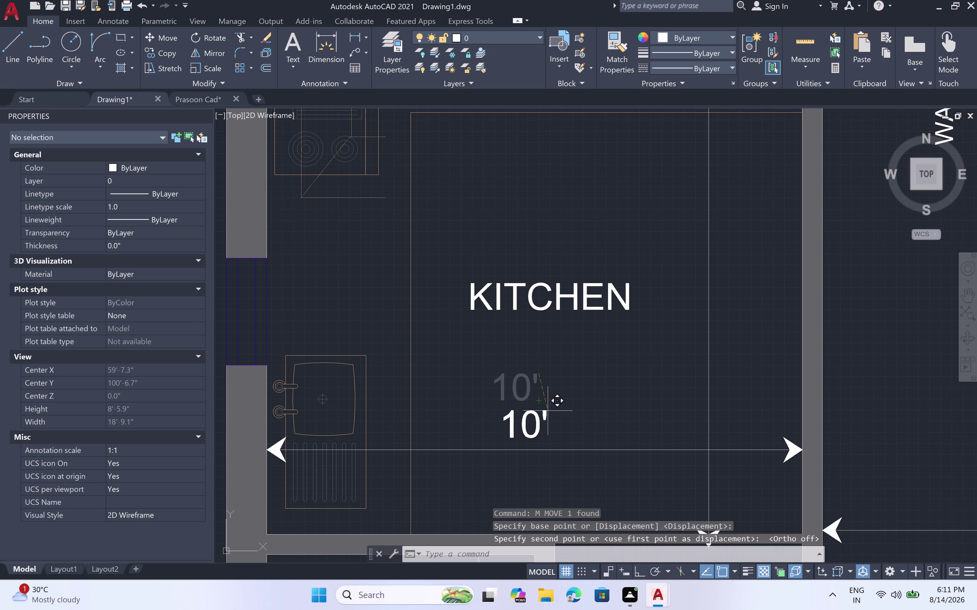
scroll(down, 3)
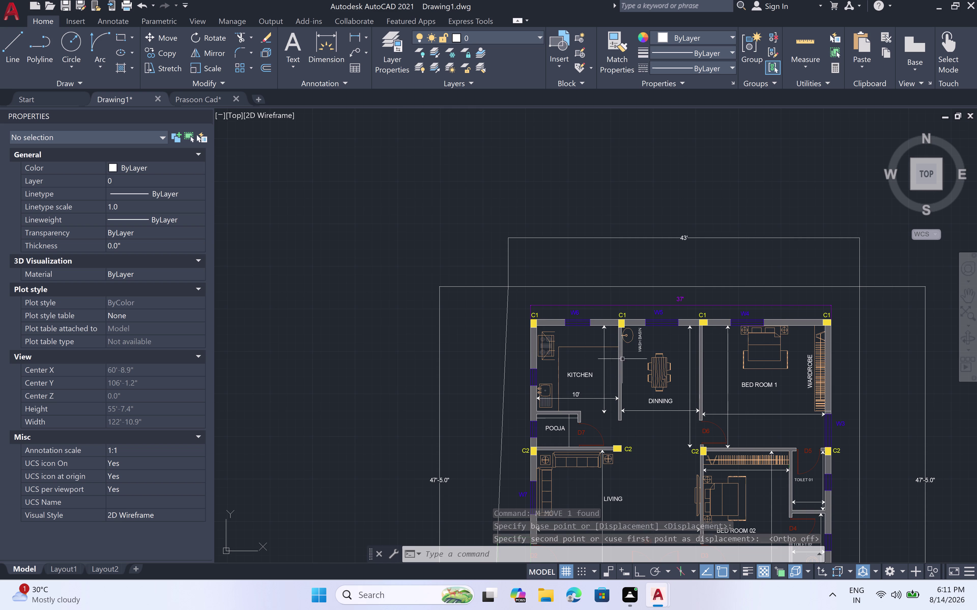
scroll(up, 3)
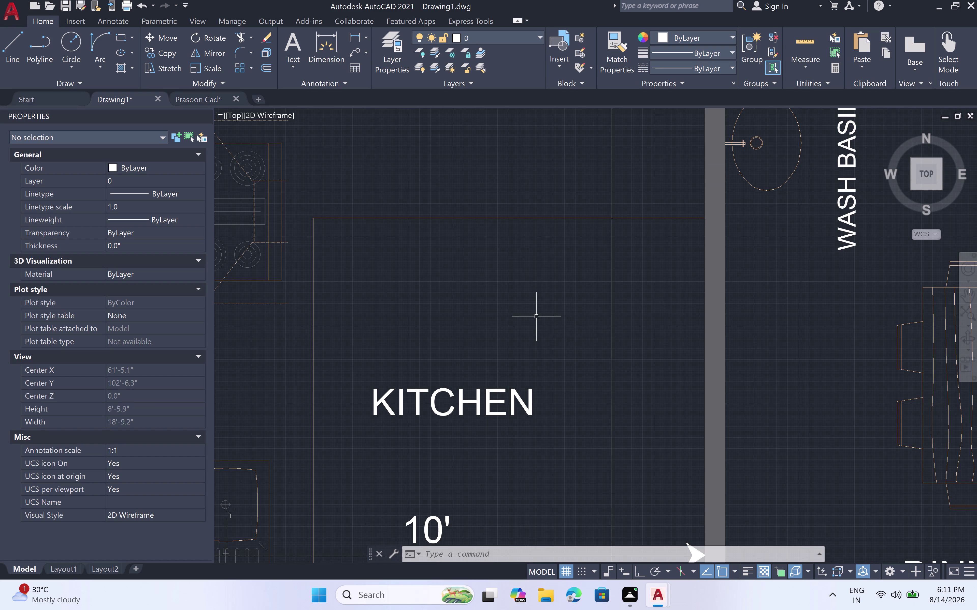
Create a 10'6" multiline text label in the kitchen.
text(M)
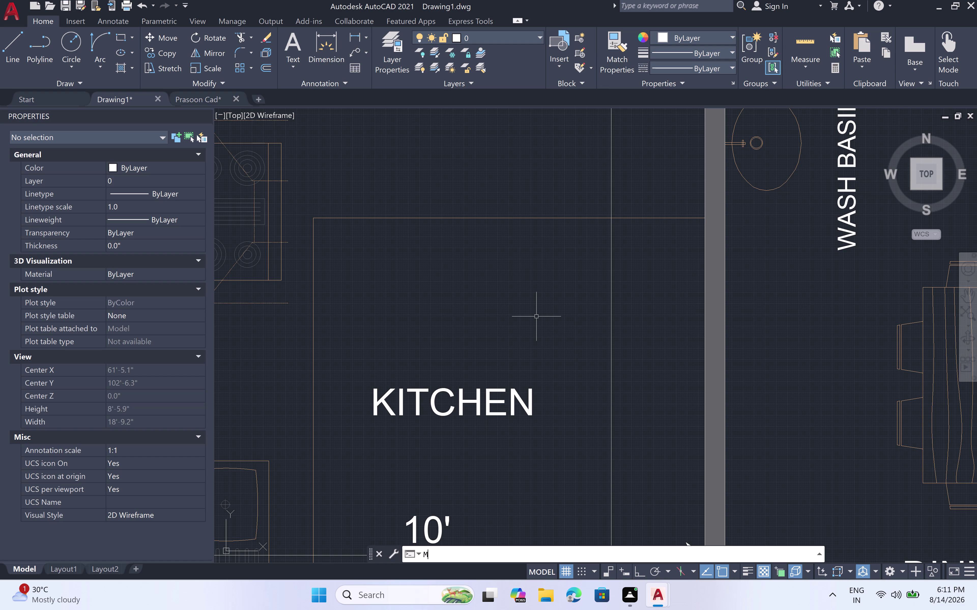
text(T)
key(space)
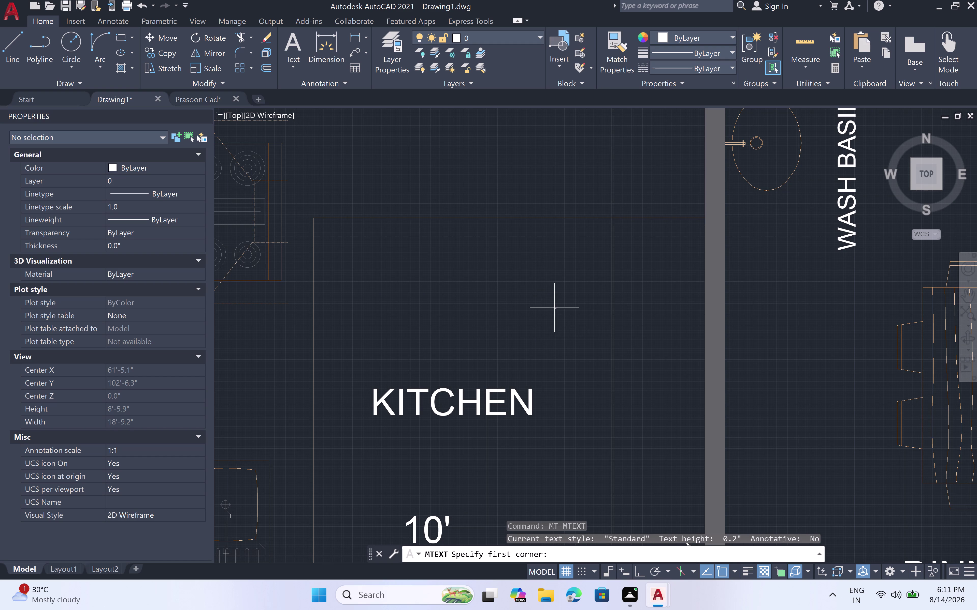
click(547, 312)
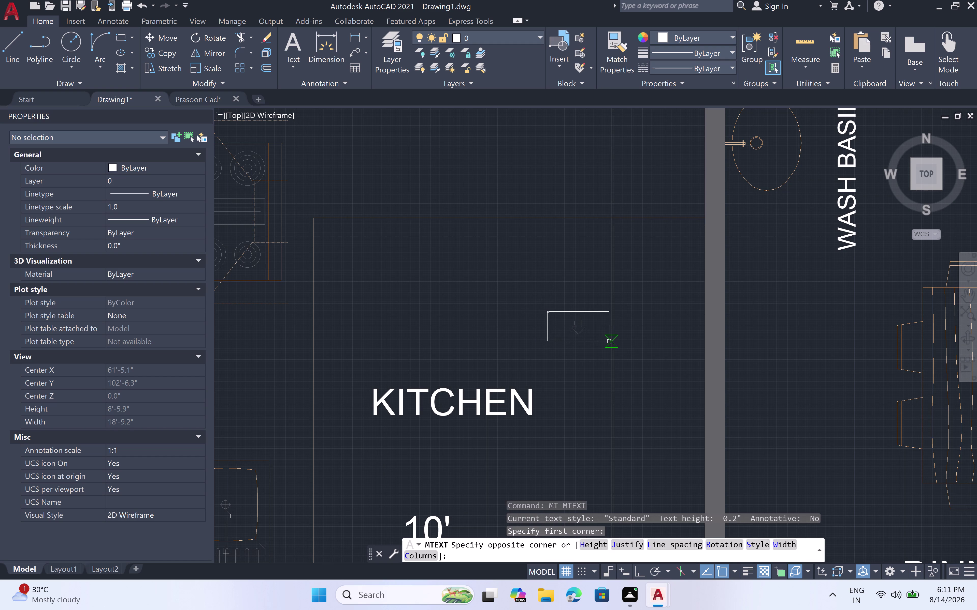
click(604, 342)
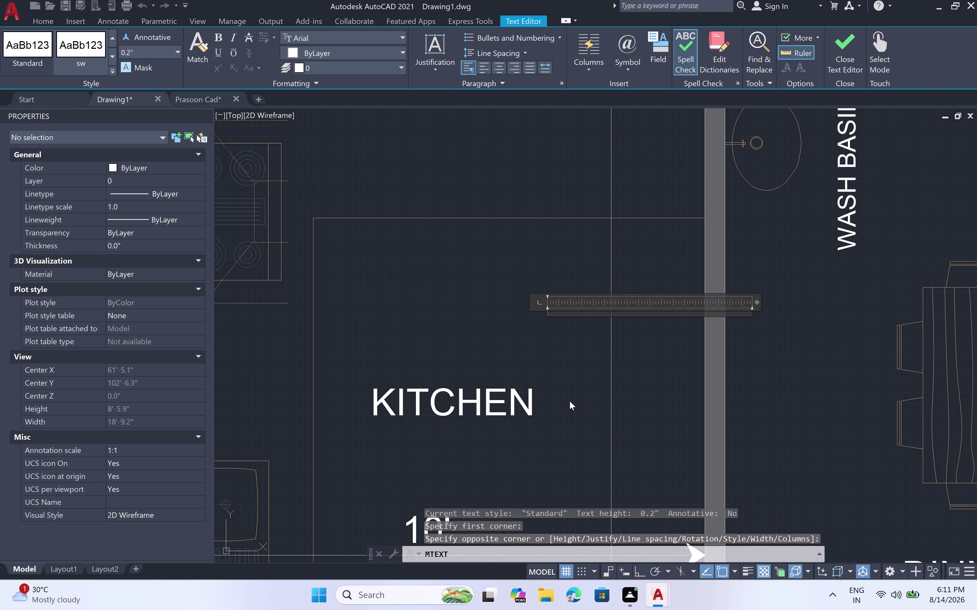
text(10)
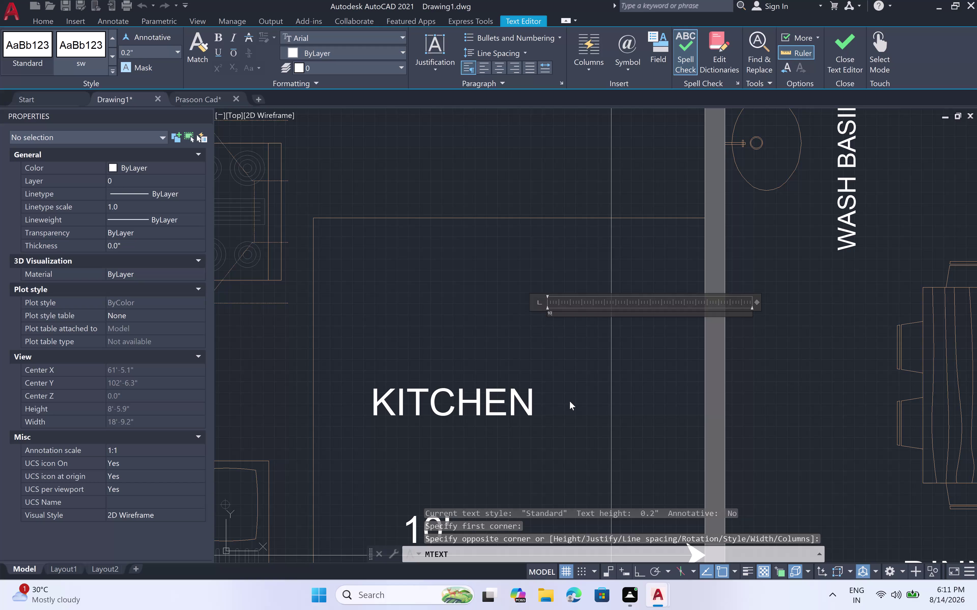
text('6")
key(space)
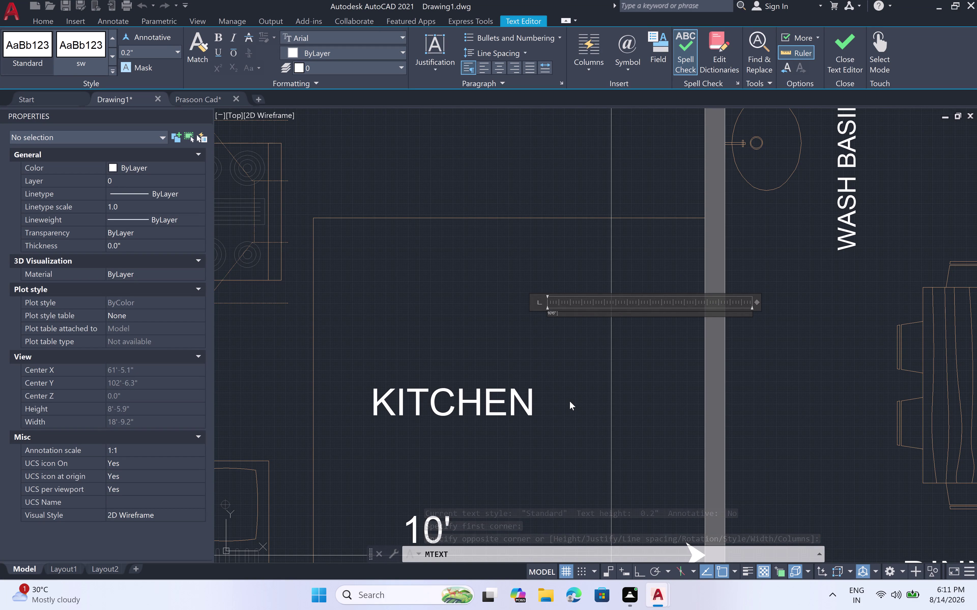
click(564, 369)
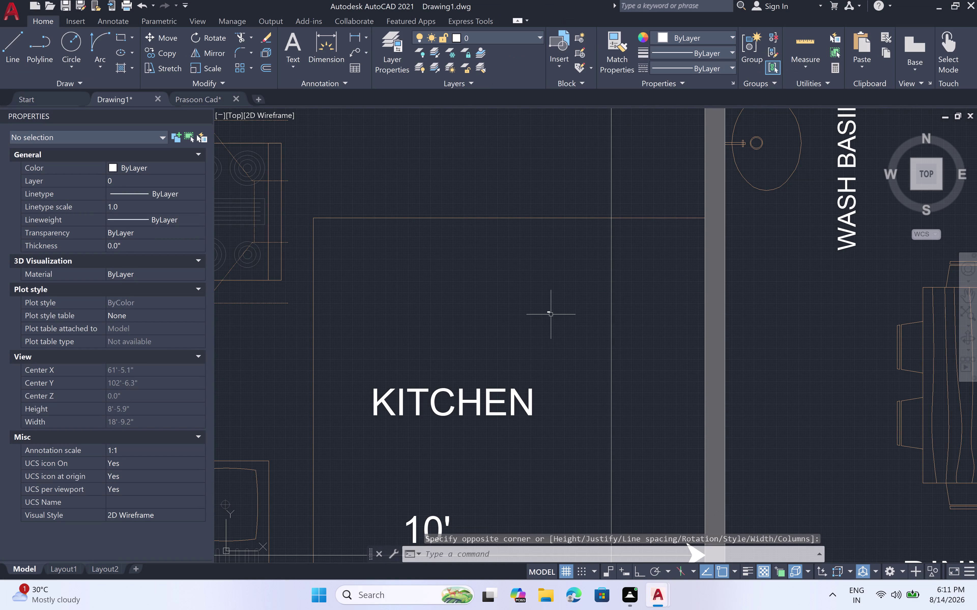
Set the 10'6" label's text height to 6" in Properties.
click(549, 312)
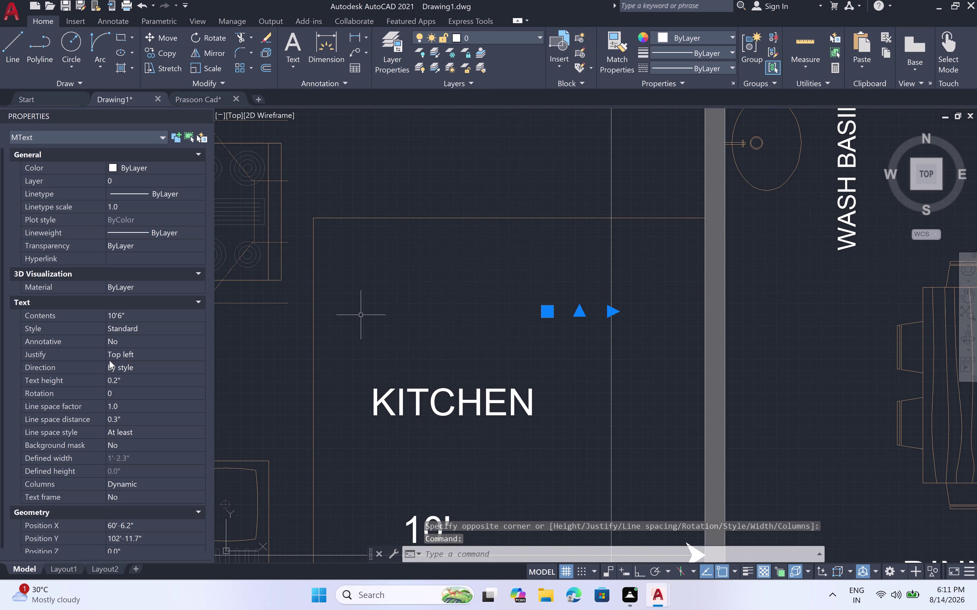
click(127, 374)
key(BackSpace)
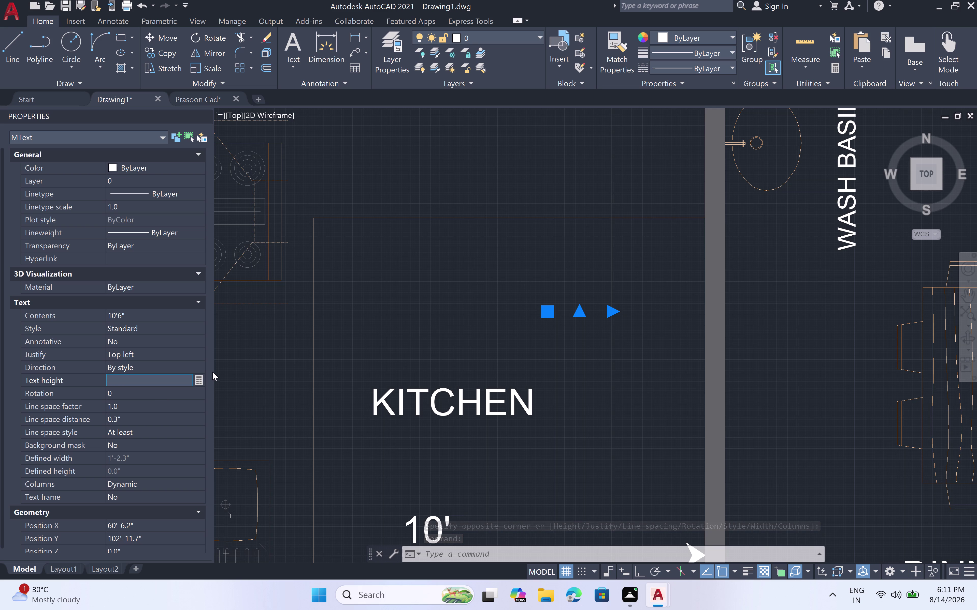
key(6)
text(")
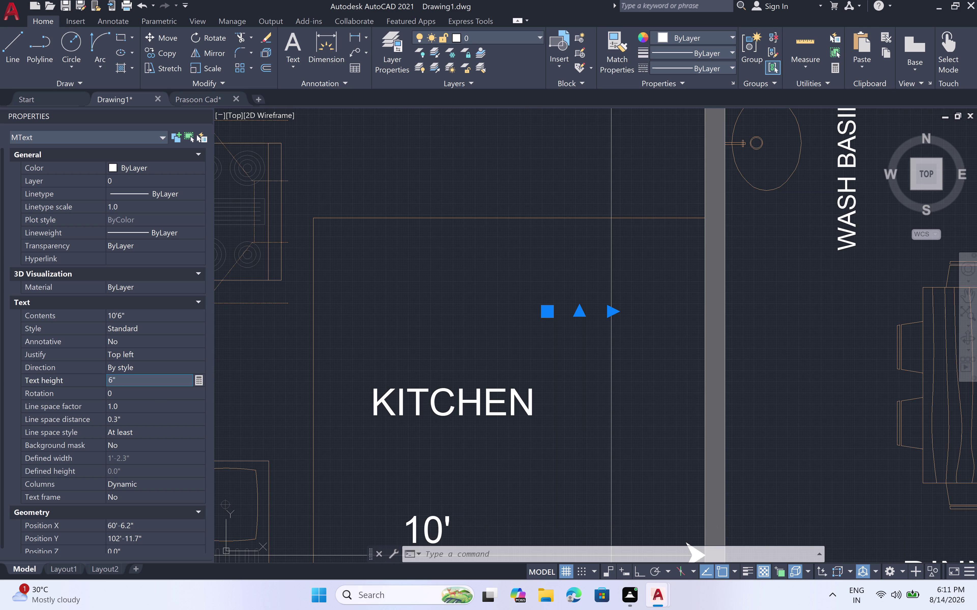
key(space)
click(522, 338)
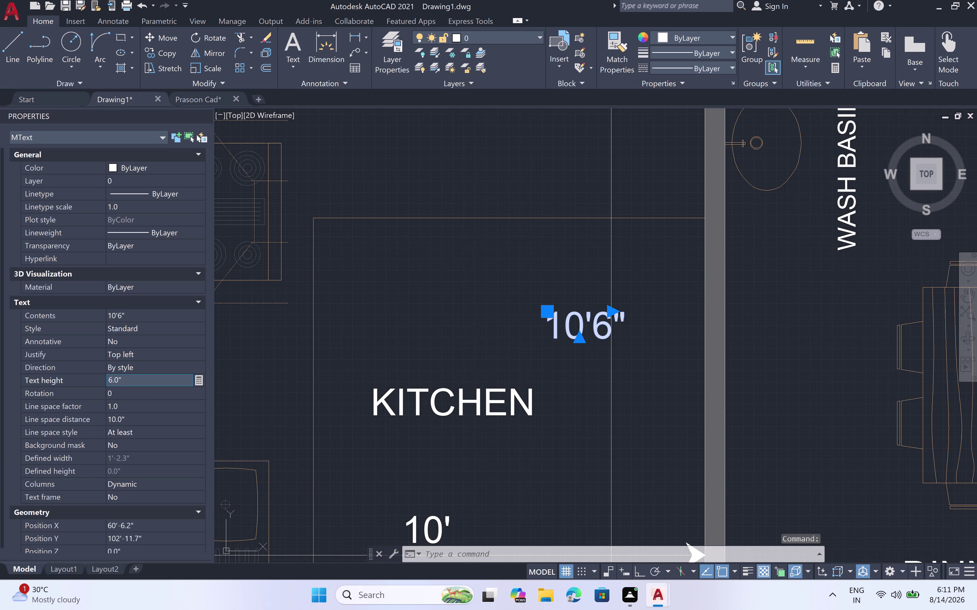
key(Escape)
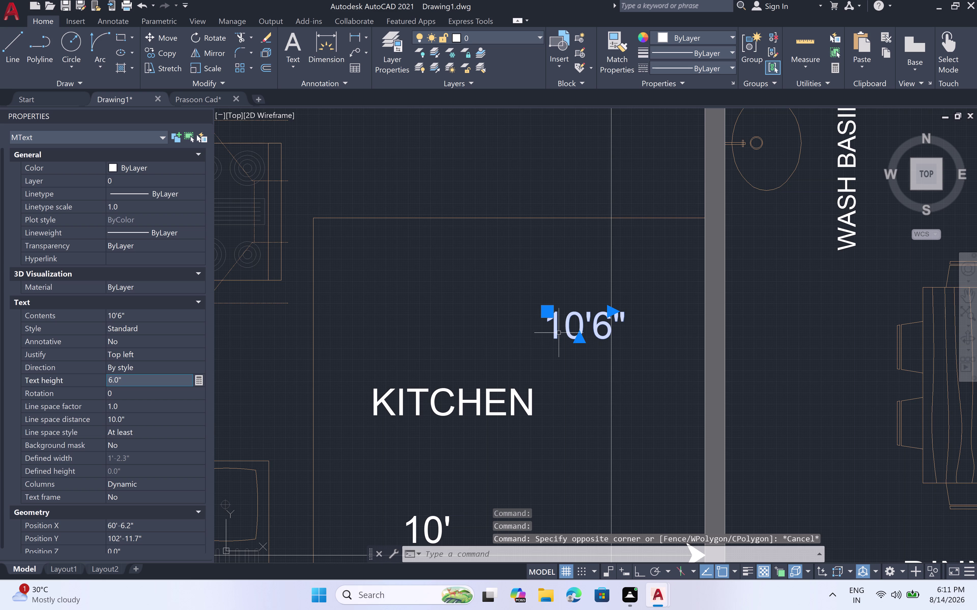
key(Escape)
Move the 10'6" label beside the kitchen's vertical dimension arrow.
click(599, 324)
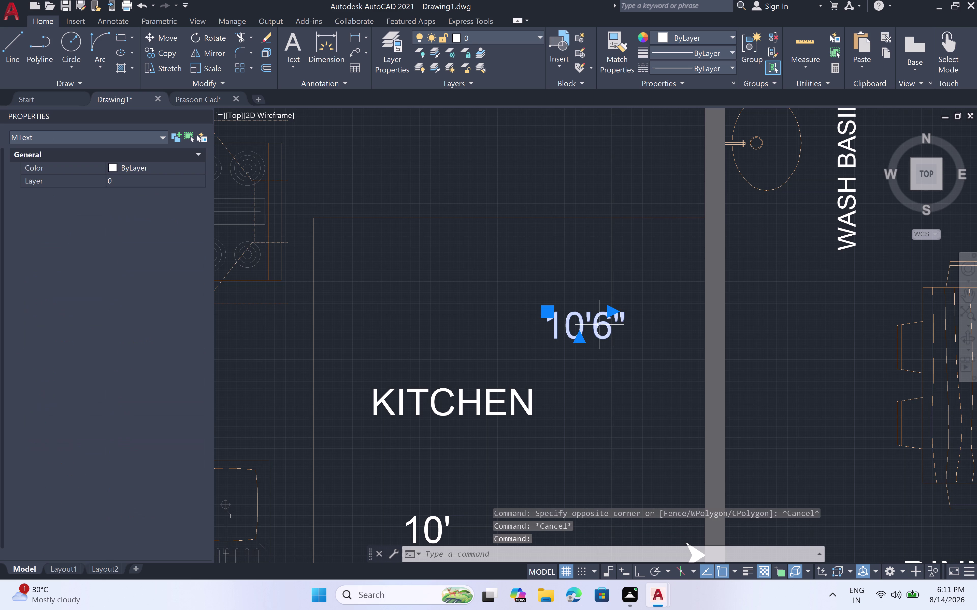
text(M)
key(space)
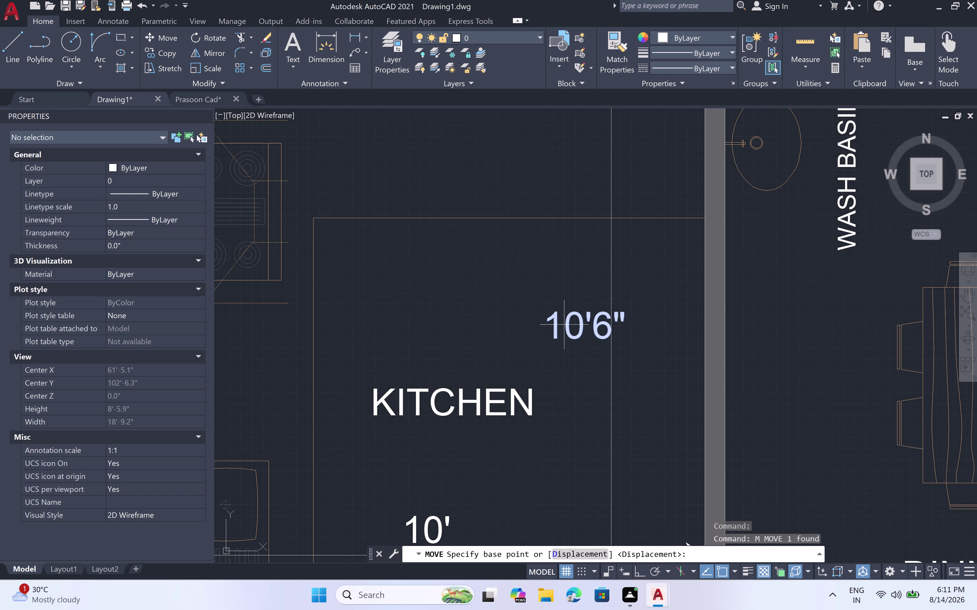
click(565, 324)
click(546, 323)
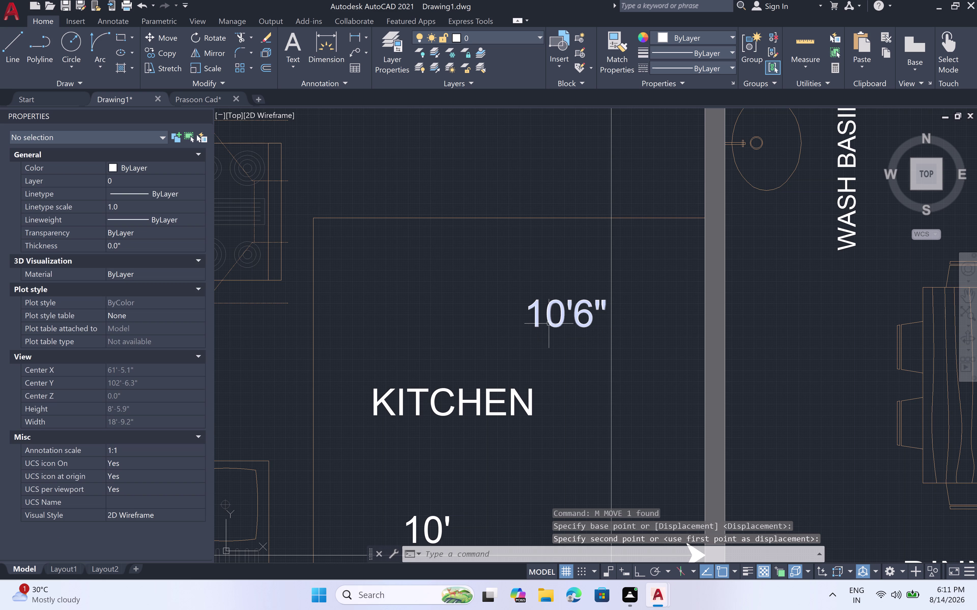
key(Escape)
scroll(down, 3)
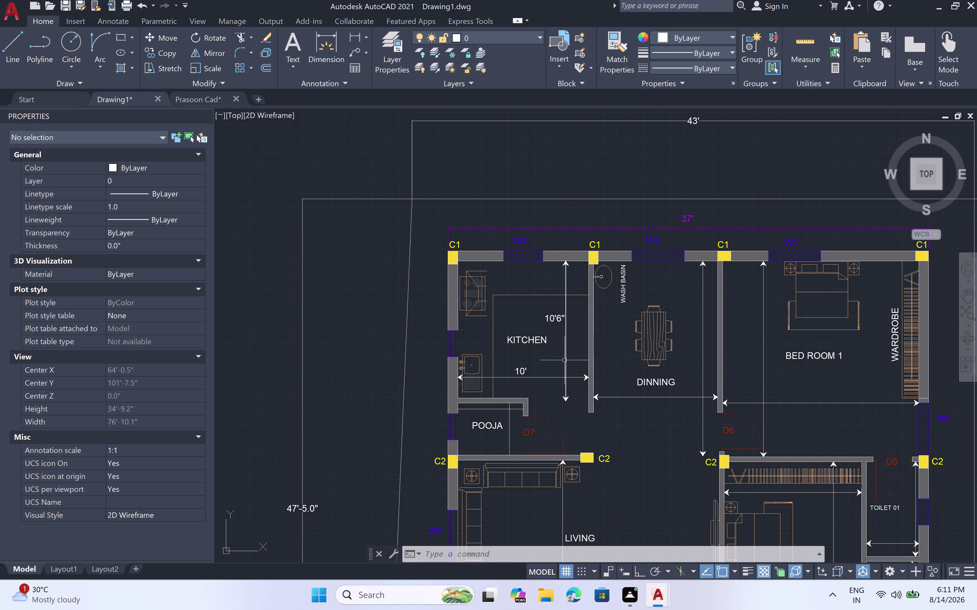
Move the dining width arrow line and both arrowheads up near the top wall.
scroll(up, 3)
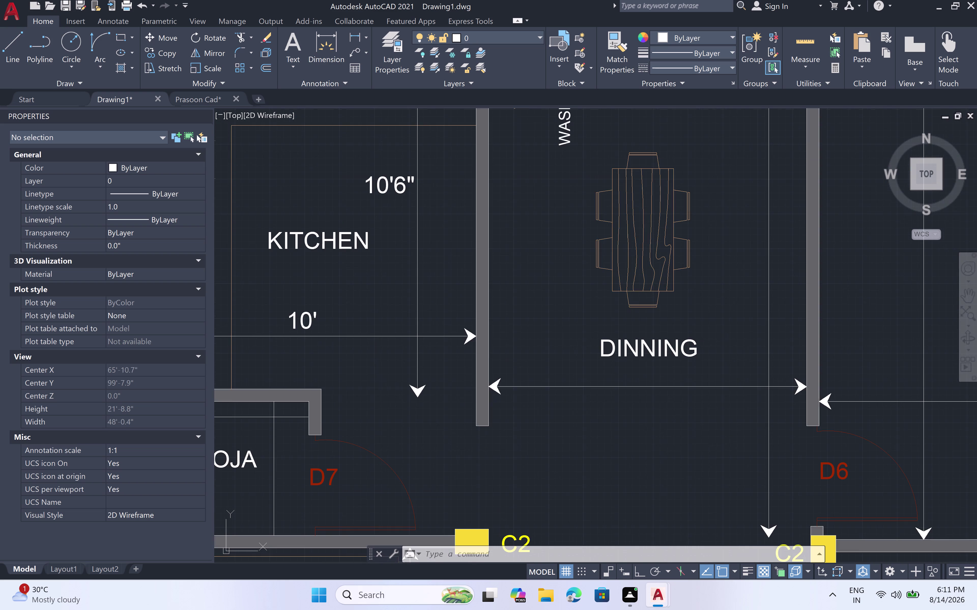
scroll(down, 3)
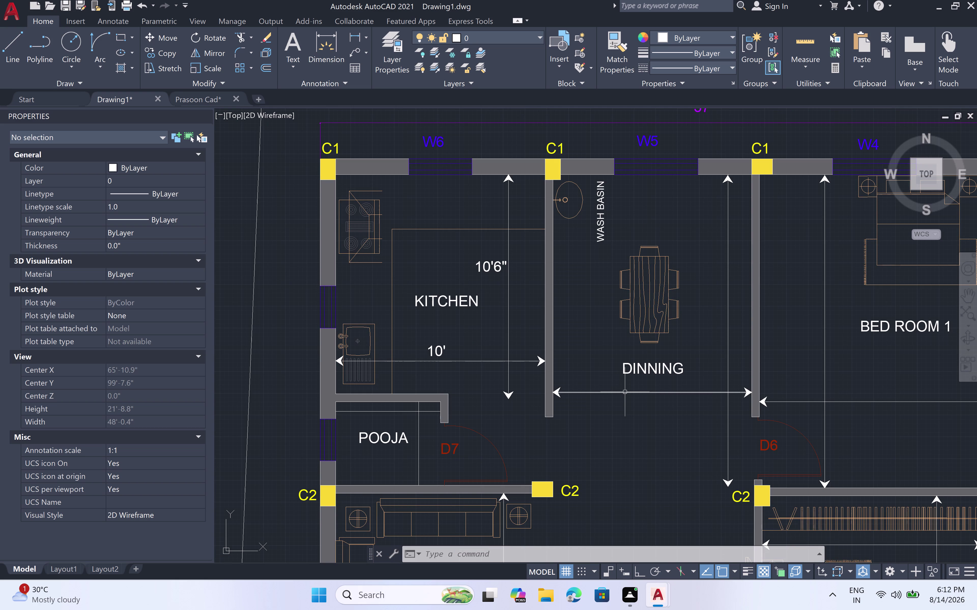
scroll(up, 3)
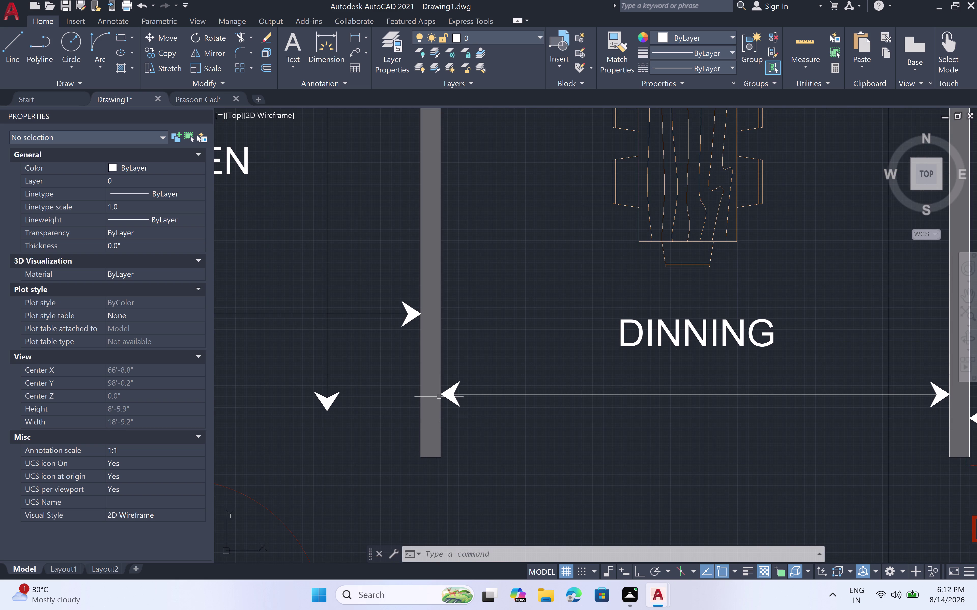
click(448, 395)
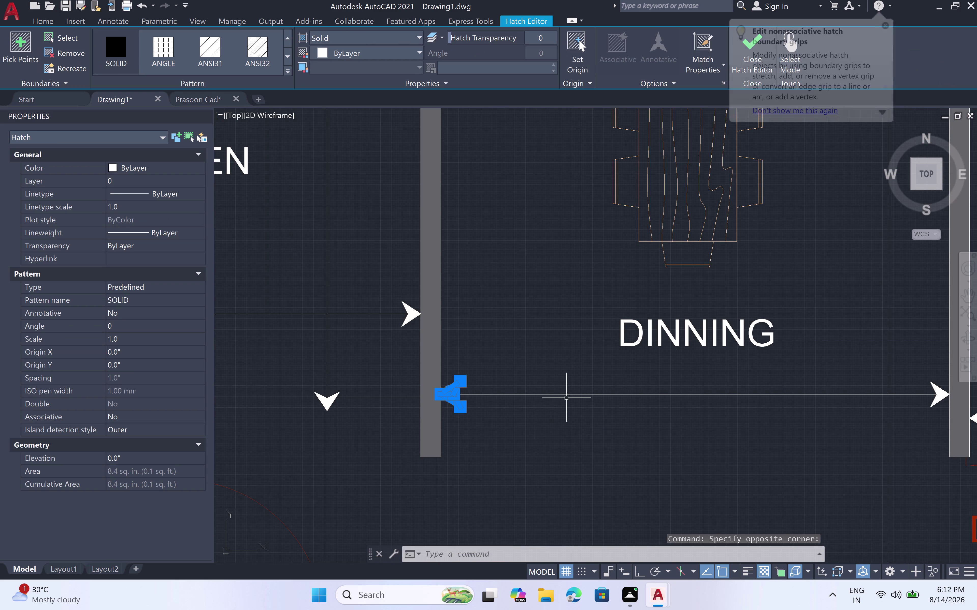
click(566, 395)
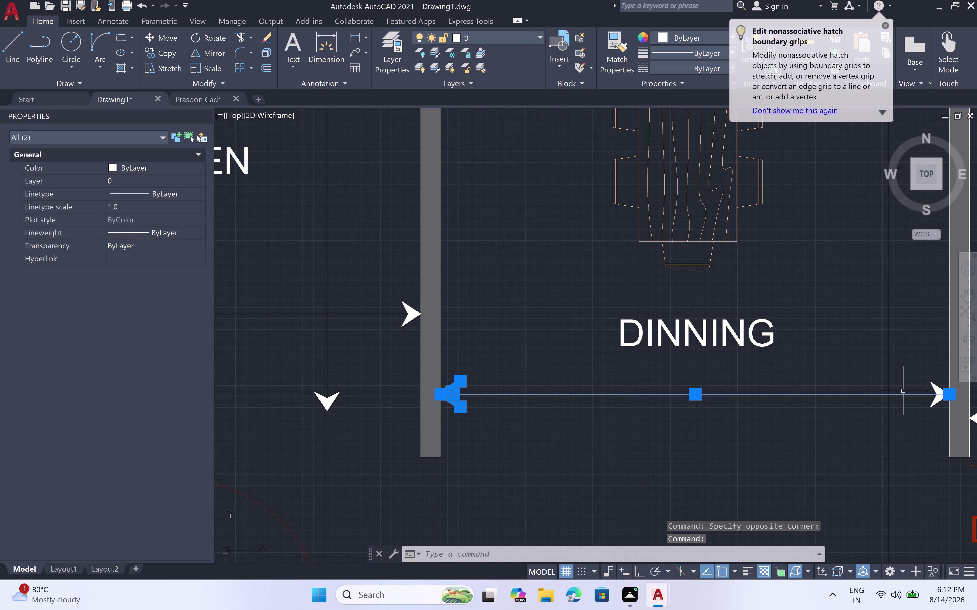
middle_drag(903, 391, 780, 388)
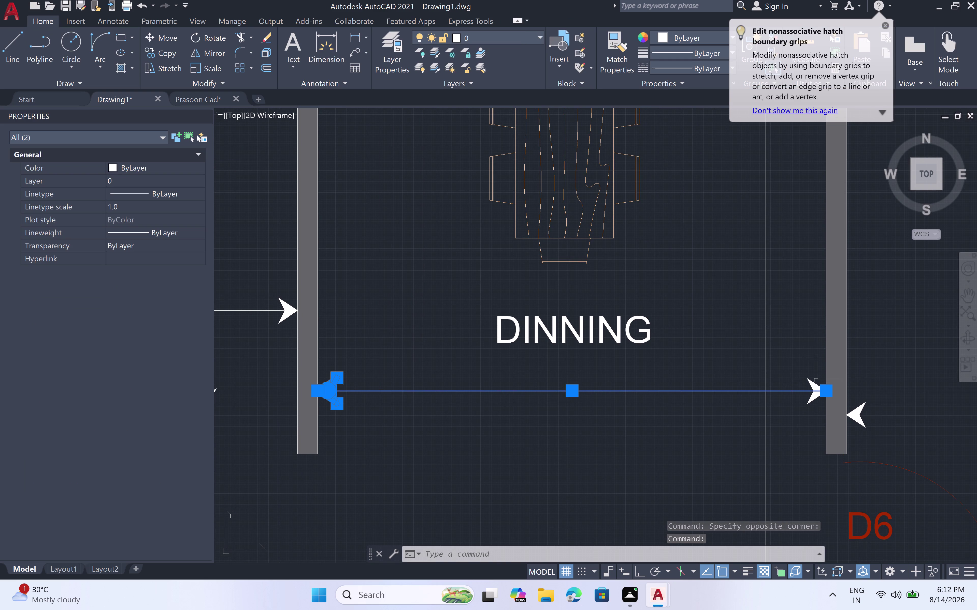
click(815, 384)
text(M)
key(space)
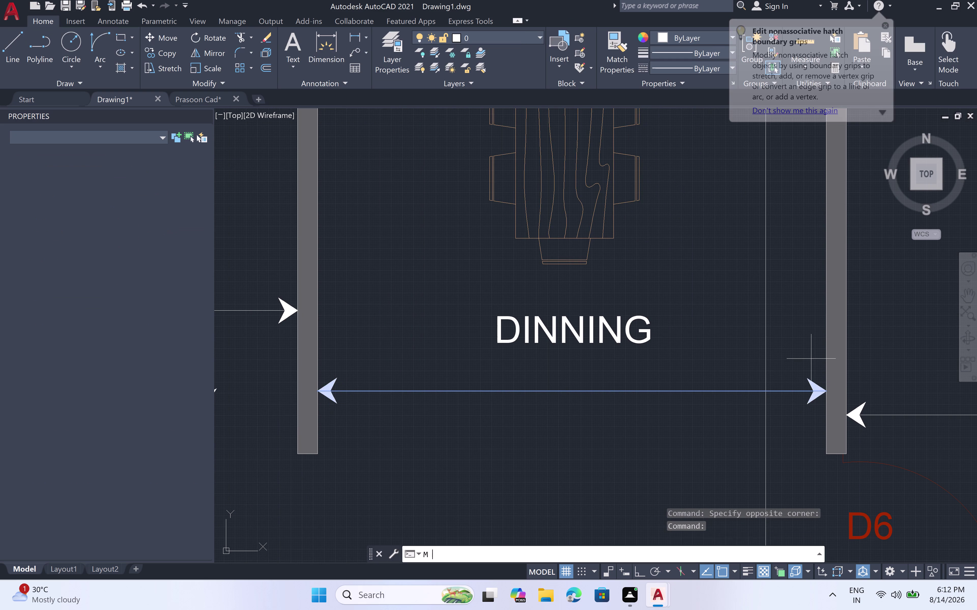
click(819, 391)
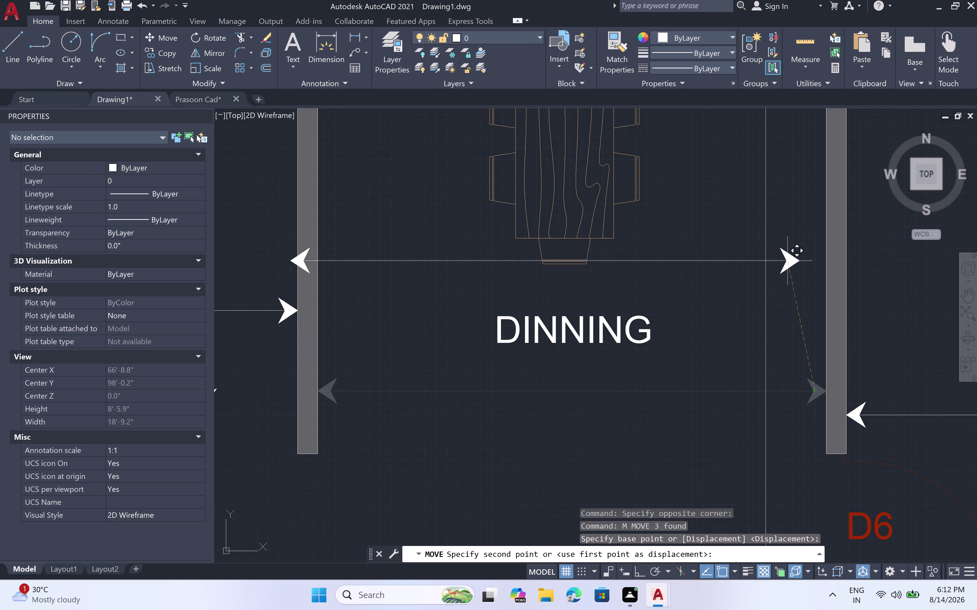
scroll(down, 3)
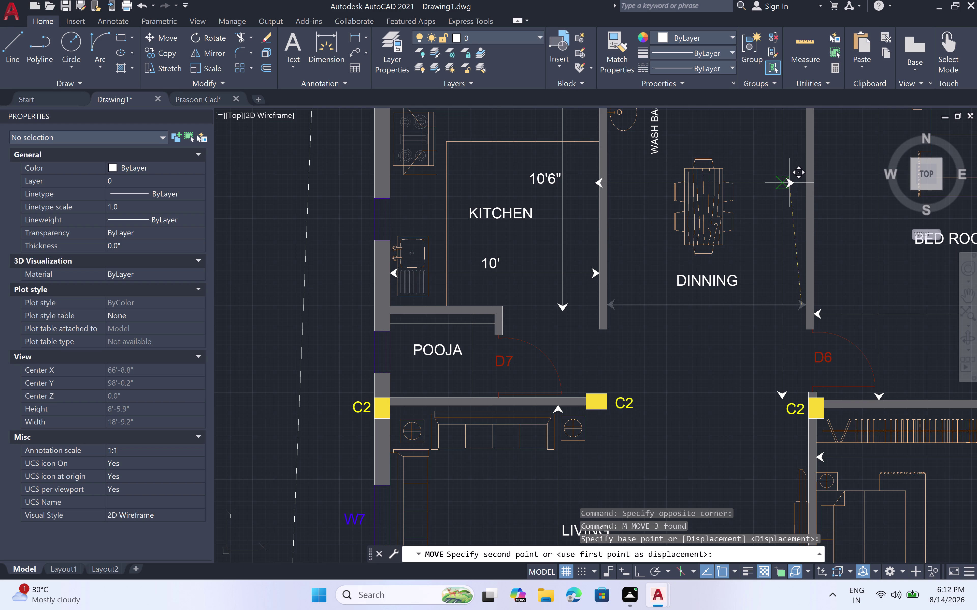
scroll(up, 3)
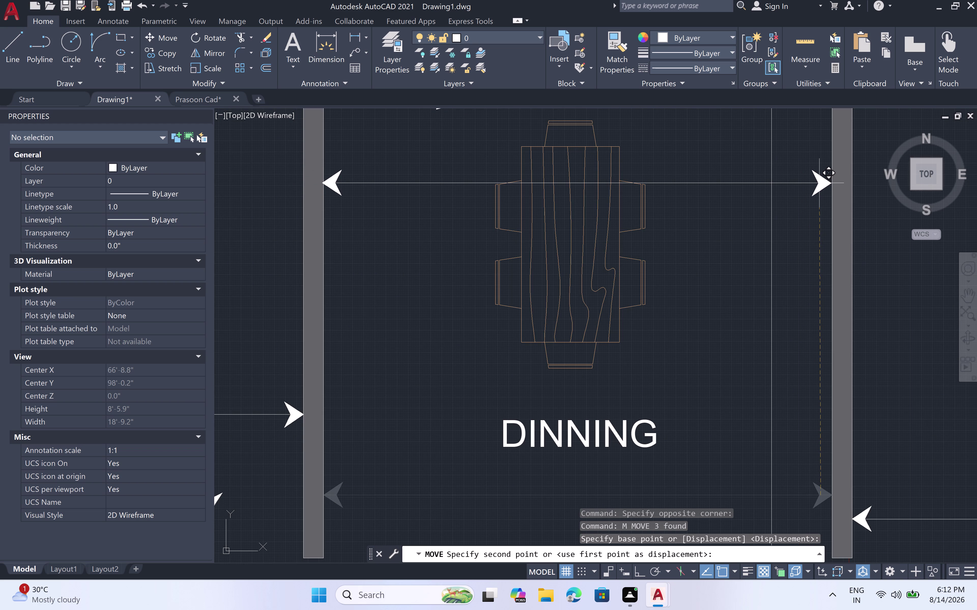
click(819, 183)
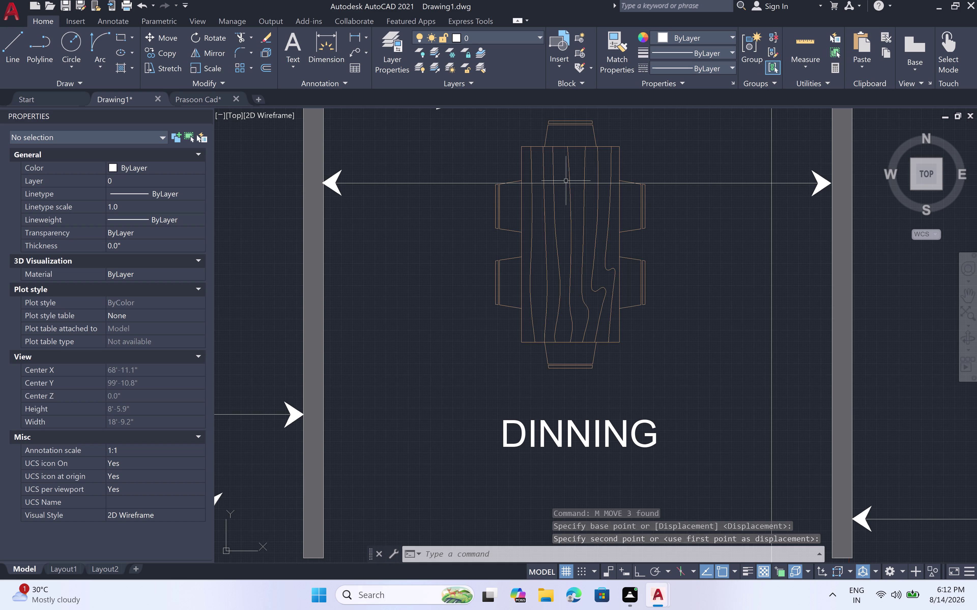
key(m)
text(T)
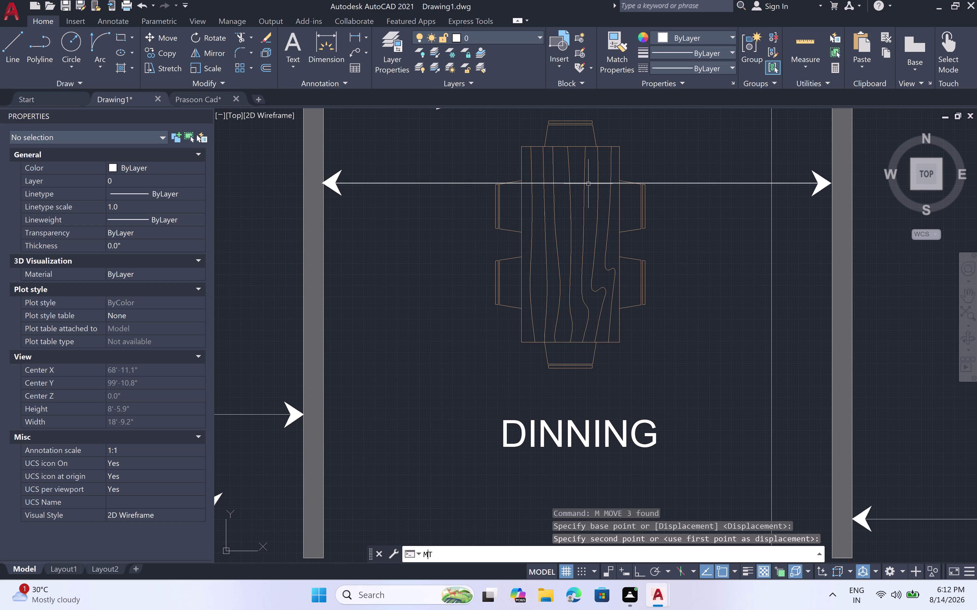
key(space)
Enter a 9'6" width label in a text box above the dining table.
click(548, 163)
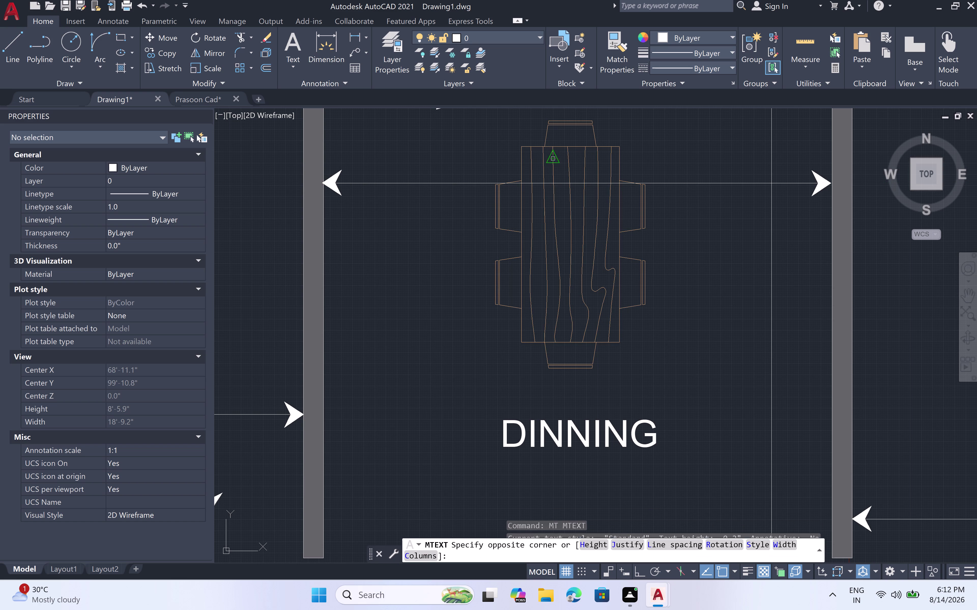
click(594, 173)
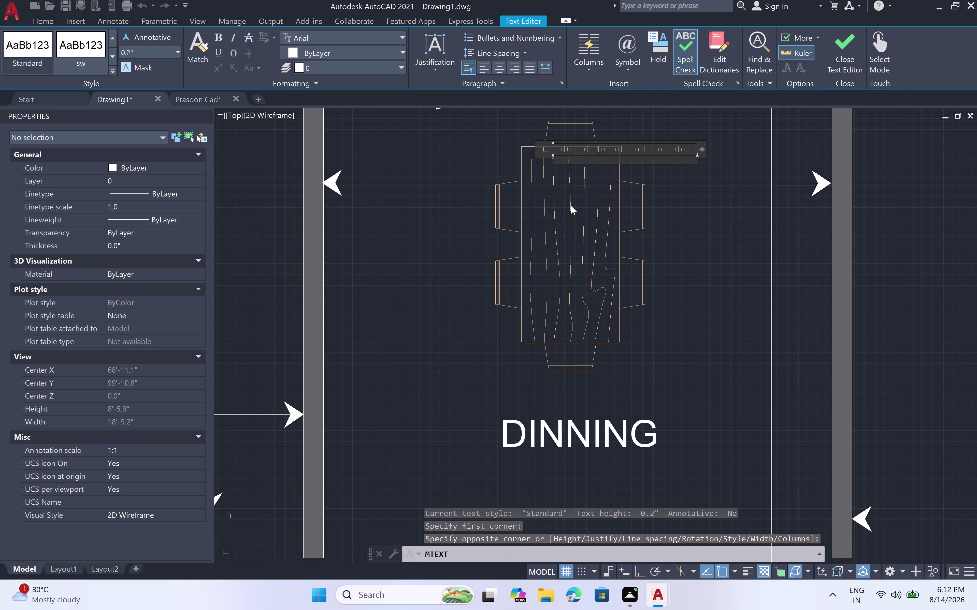
key(9)
text('6)
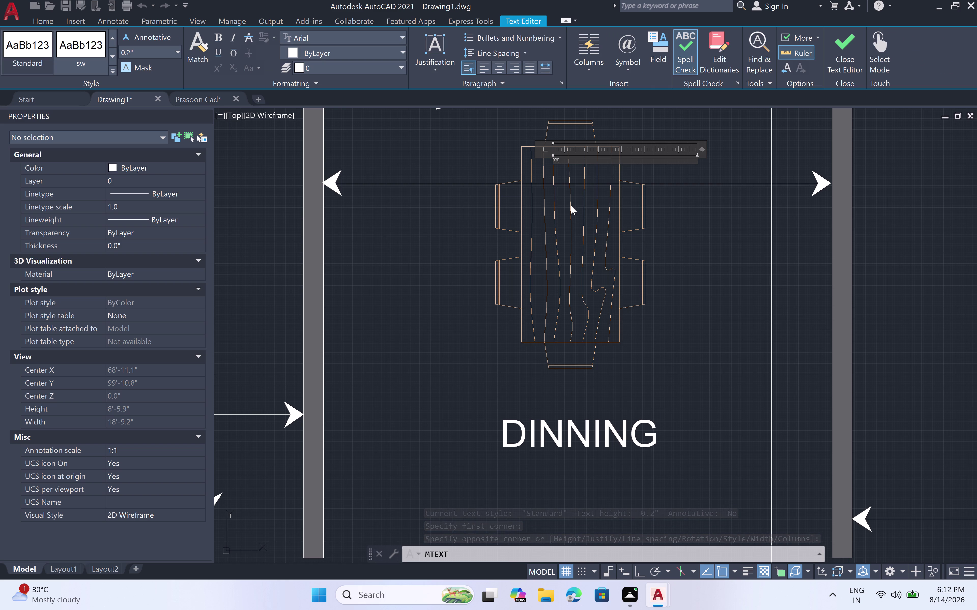
text(")
key(space)
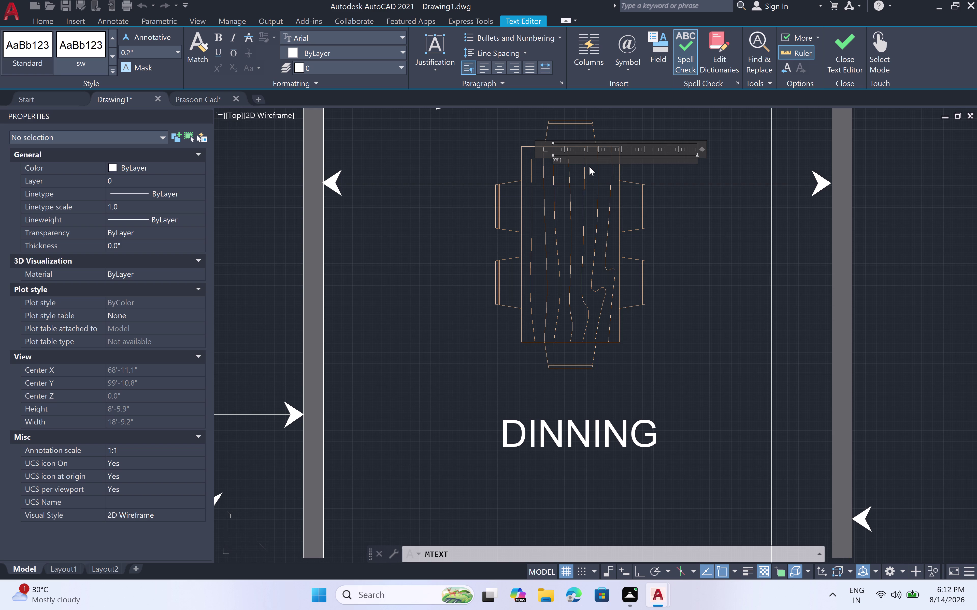
click(577, 166)
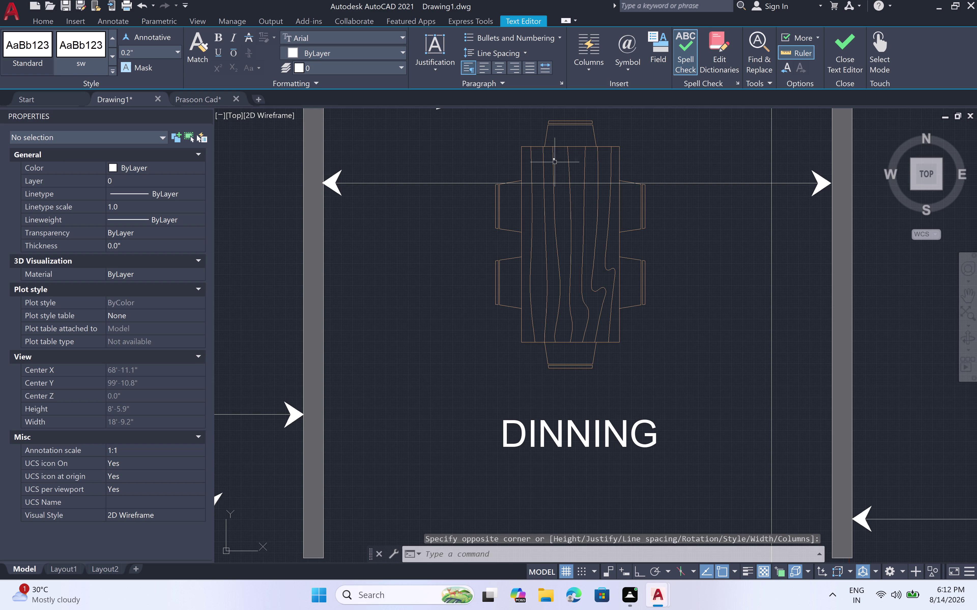
click(554, 159)
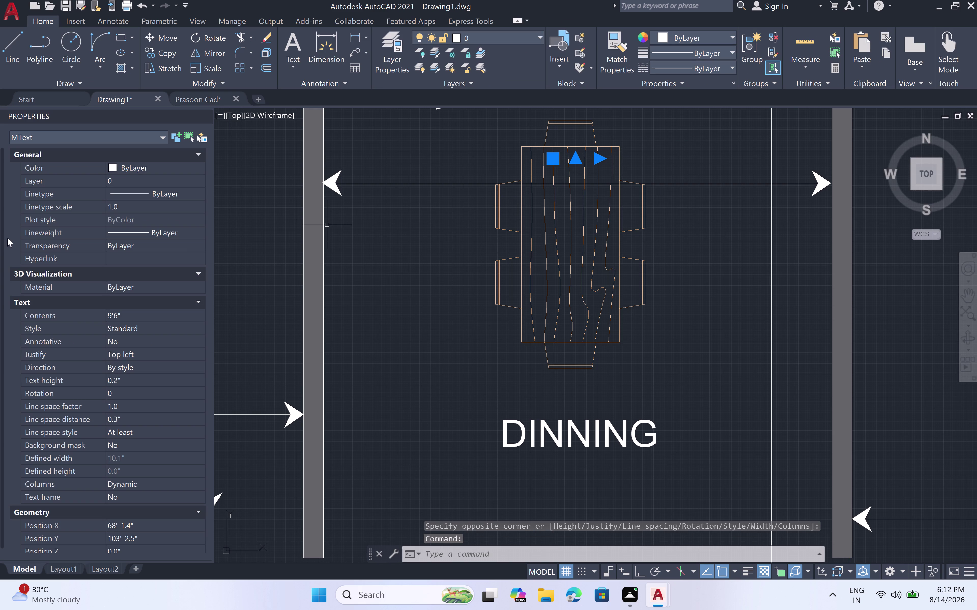
Set the dining room's 9'6" label to a 6" text height in Properties.
click(126, 375)
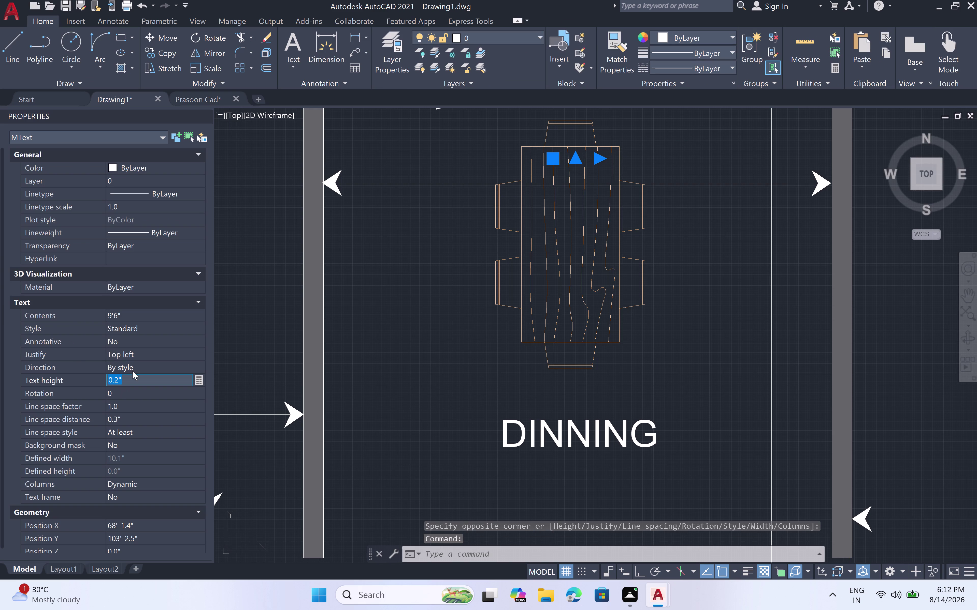
key(BackSpace)
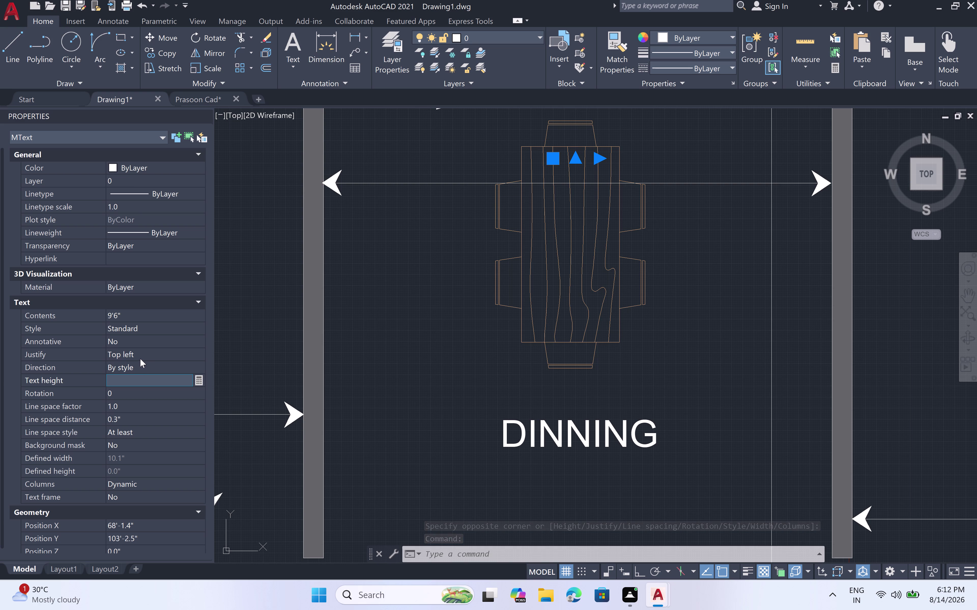
key(6)
key(shift+quotedbl)
key(space)
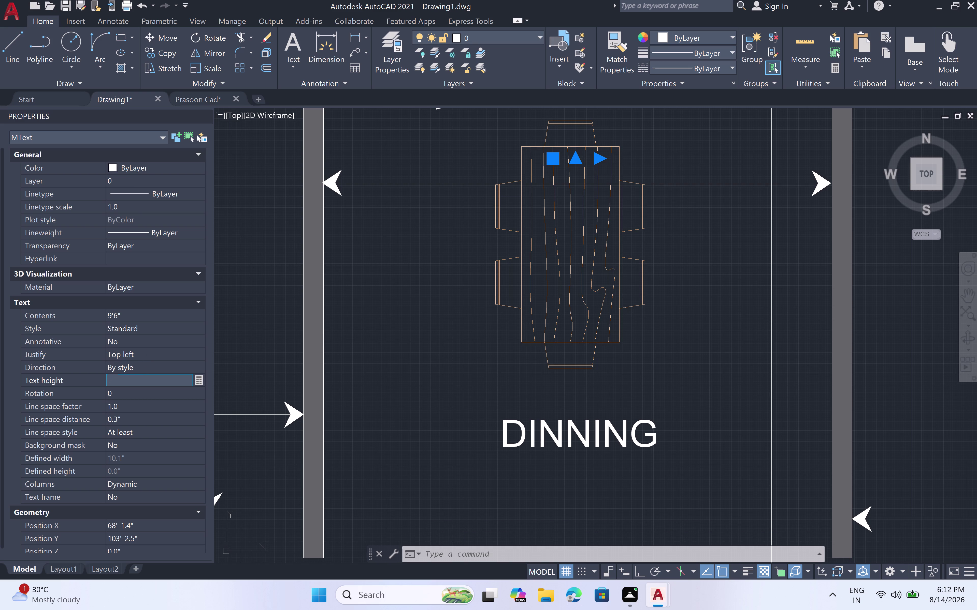
double_click(399, 283)
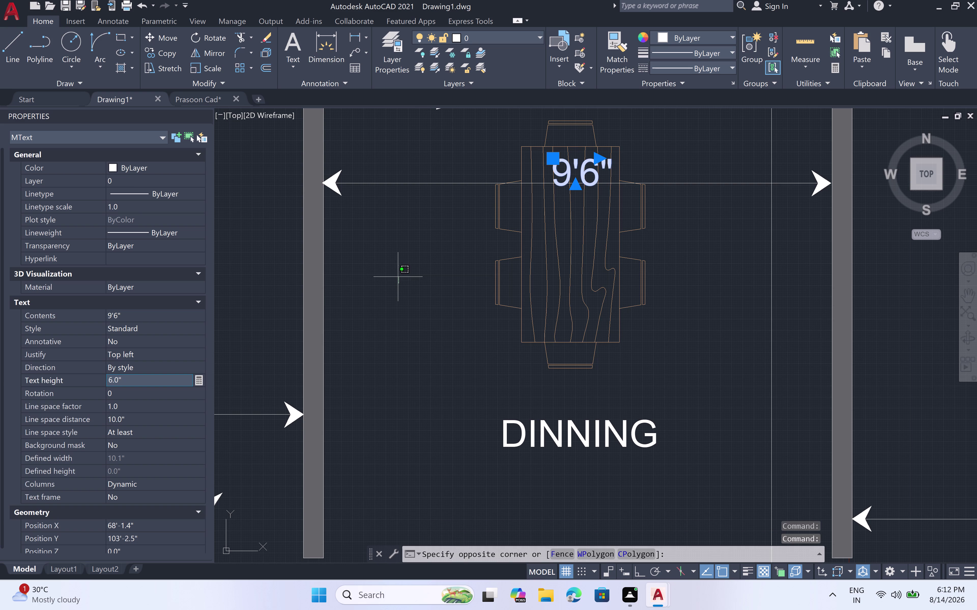
key(Escape)
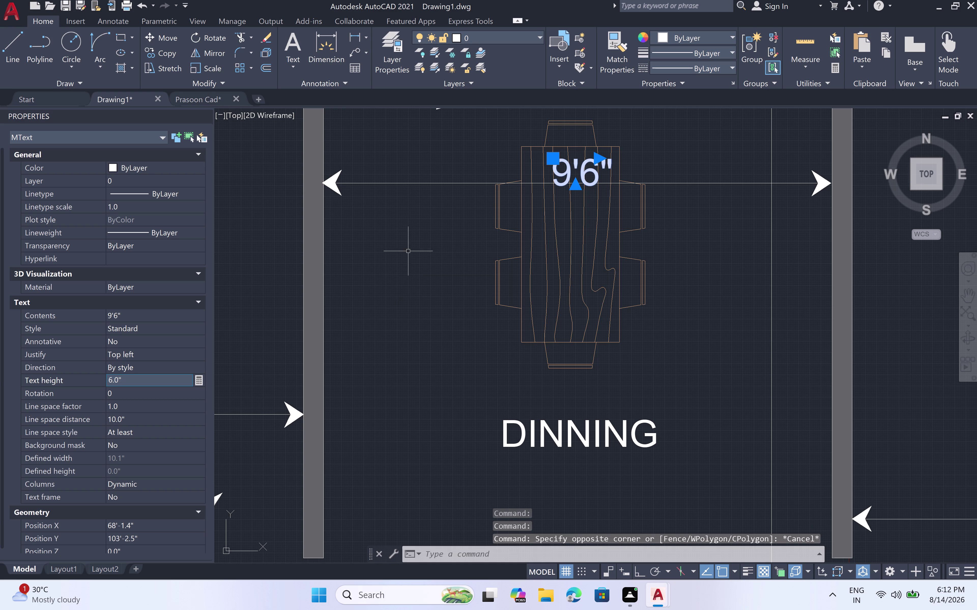
key(Escape)
Move the 9'6" label slightly higher above the dining room's width dimension line.
scroll(down, 3)
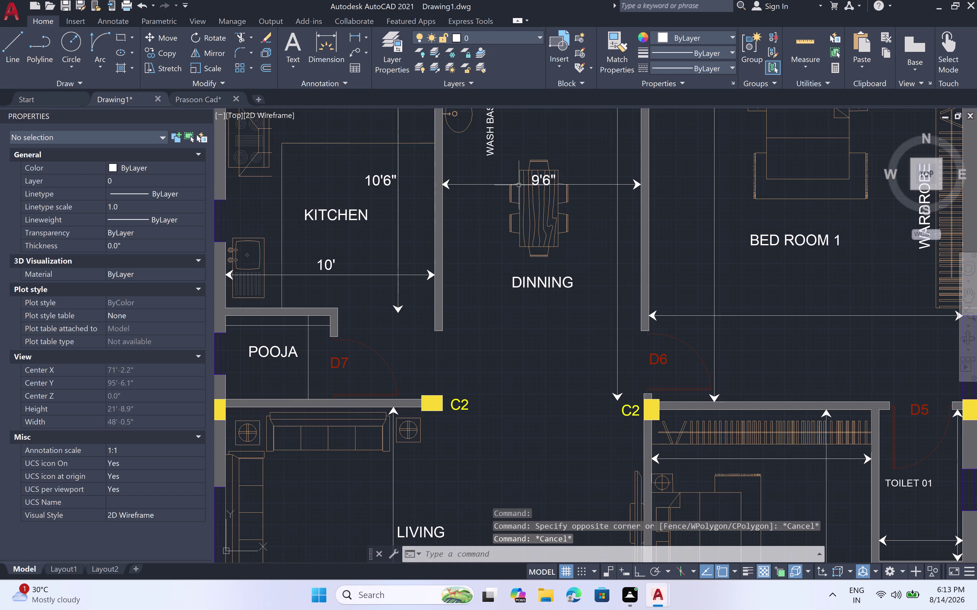
scroll(down, 3)
scroll(up, 3)
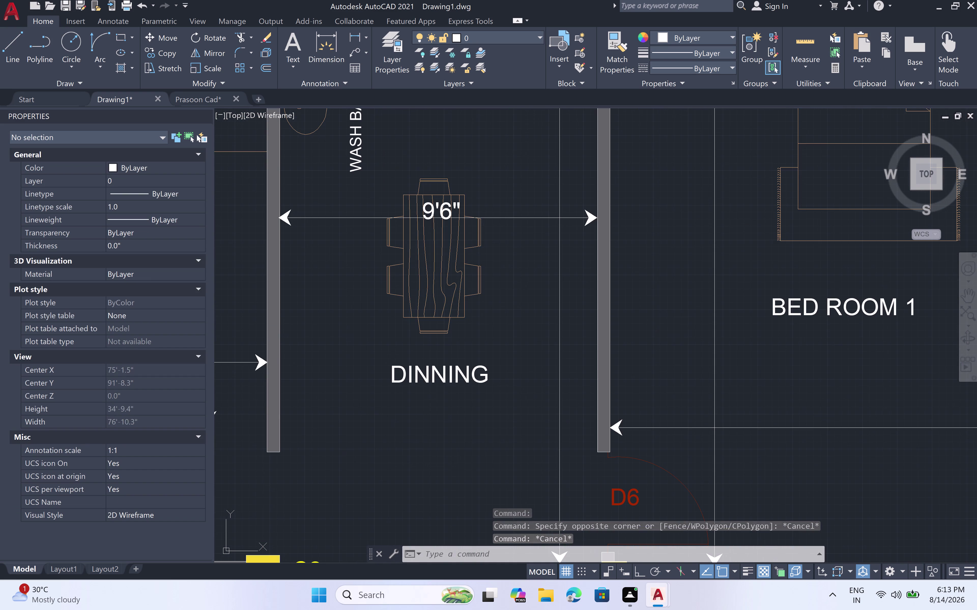
click(453, 204)
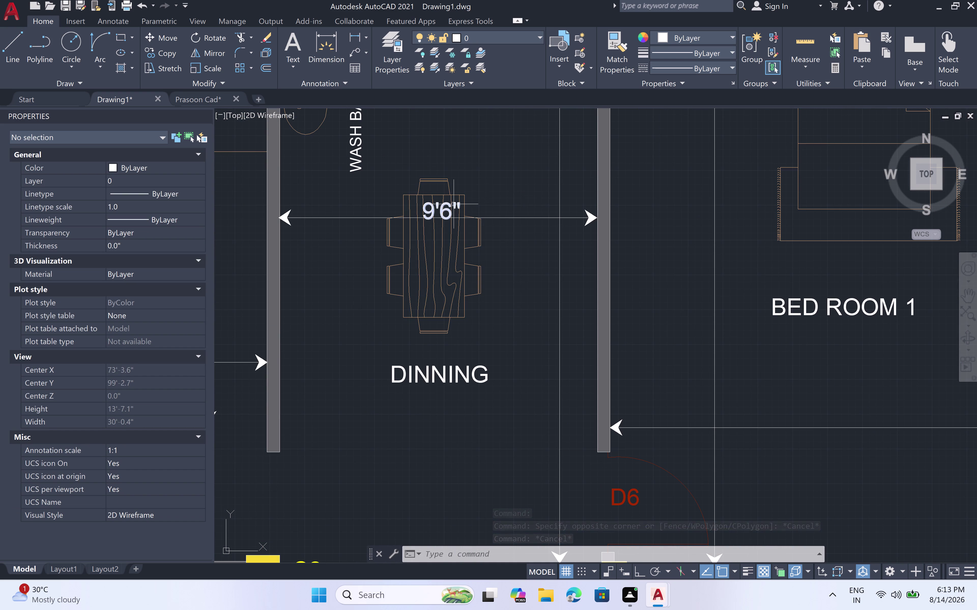
text(M)
key(space)
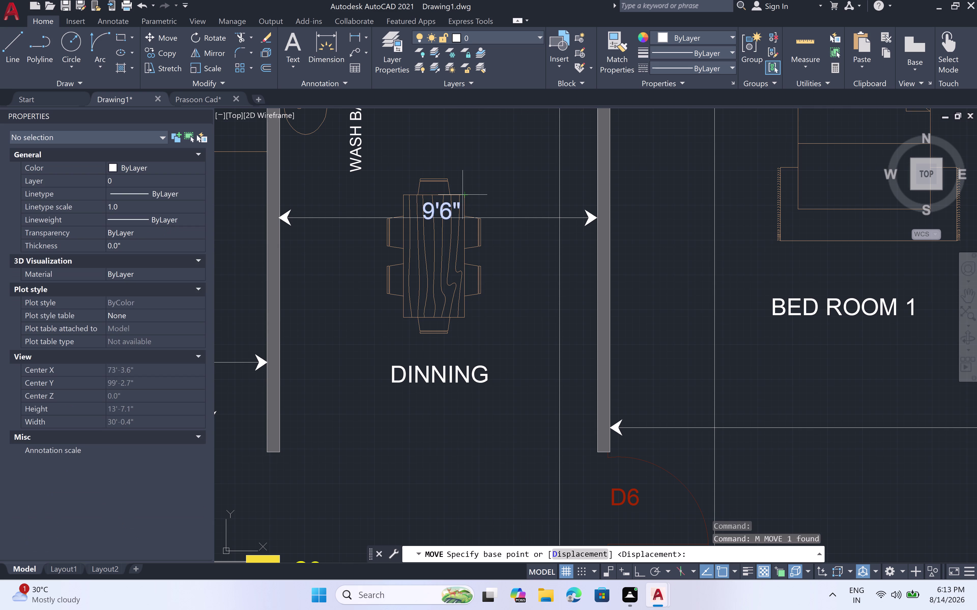
click(442, 209)
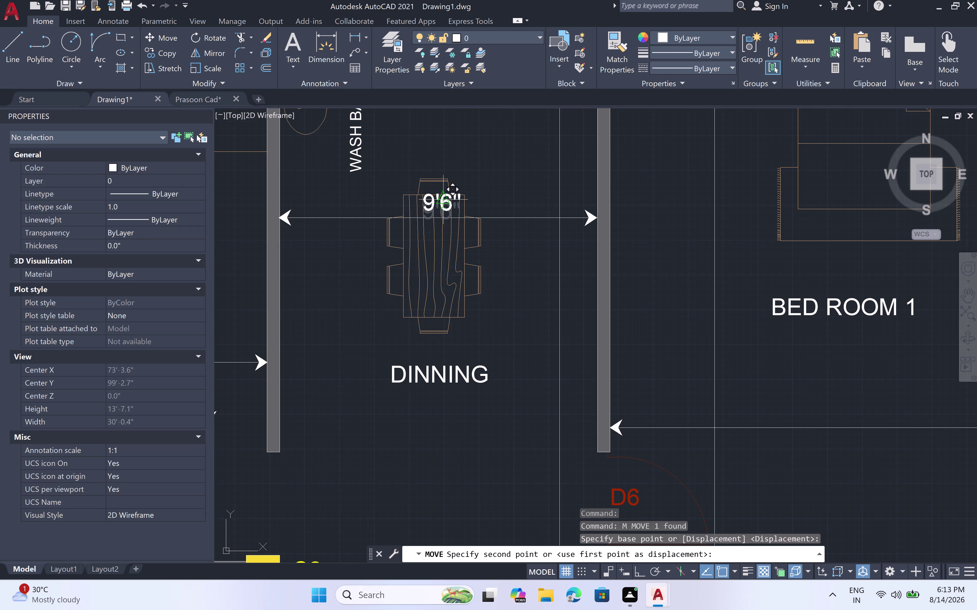
click(443, 201)
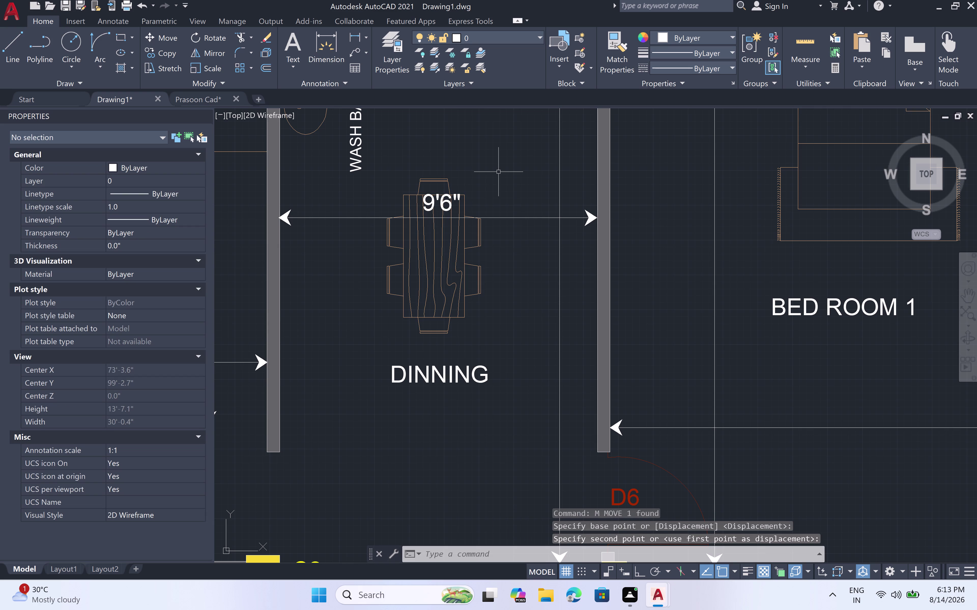
Start a new multiline text box with MT to the right of the dining room.
scroll(down, 3)
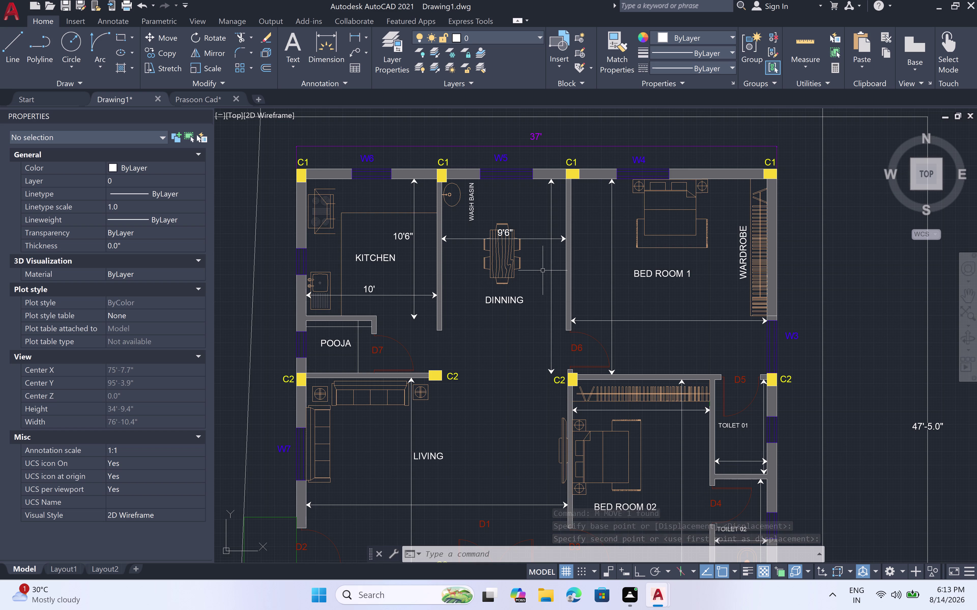
key(Escape)
key(m)
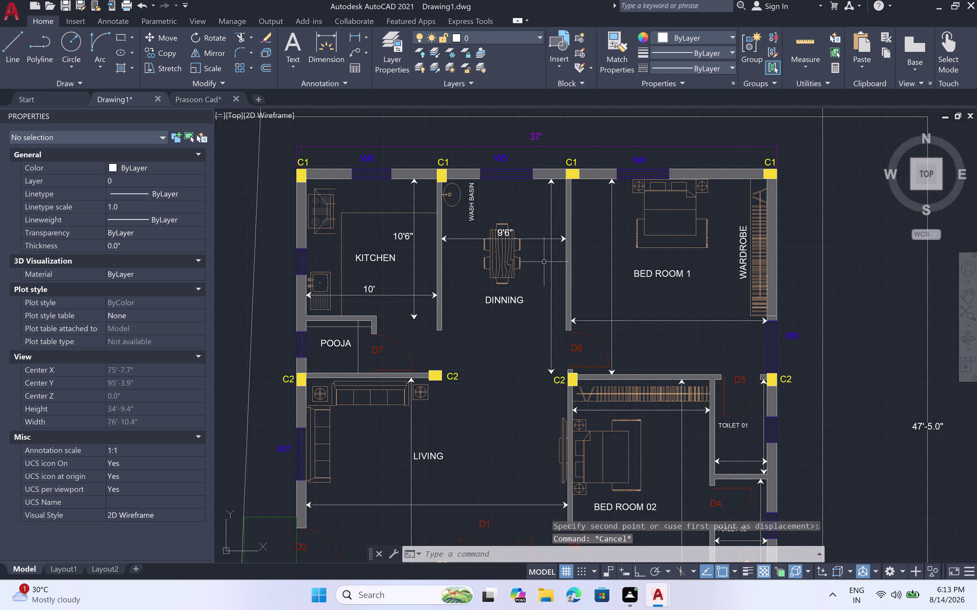
key(t)
key(space)
click(535, 276)
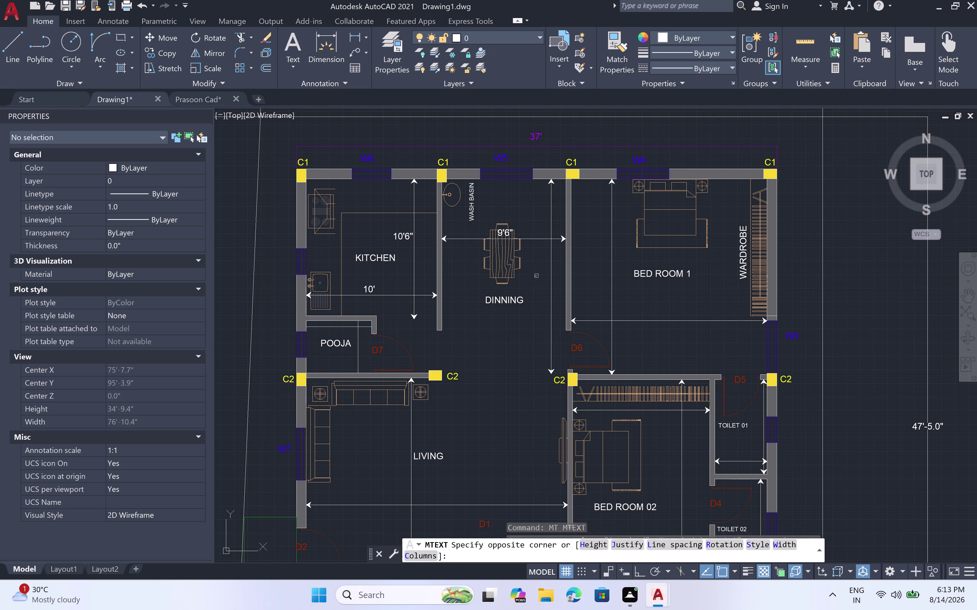
Type 15' into the new text box near bedroom 1 and select the label.
click(546, 296)
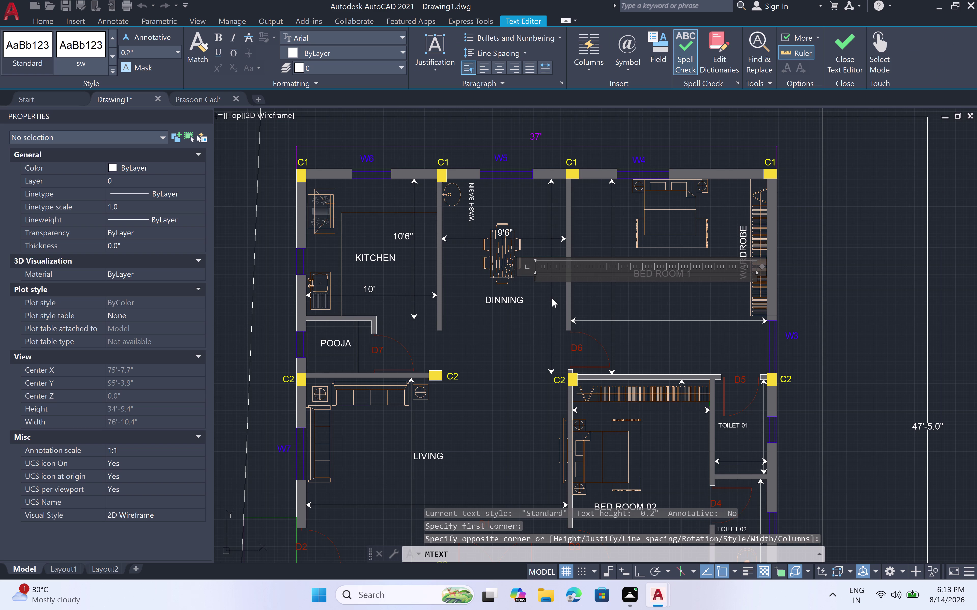
key(1)
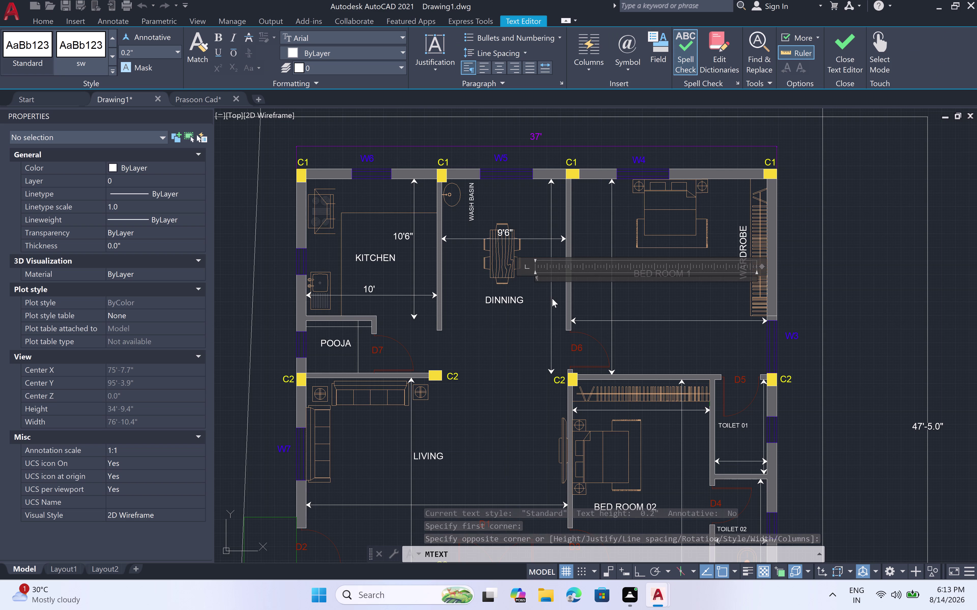
key(5)
text(')
key(space)
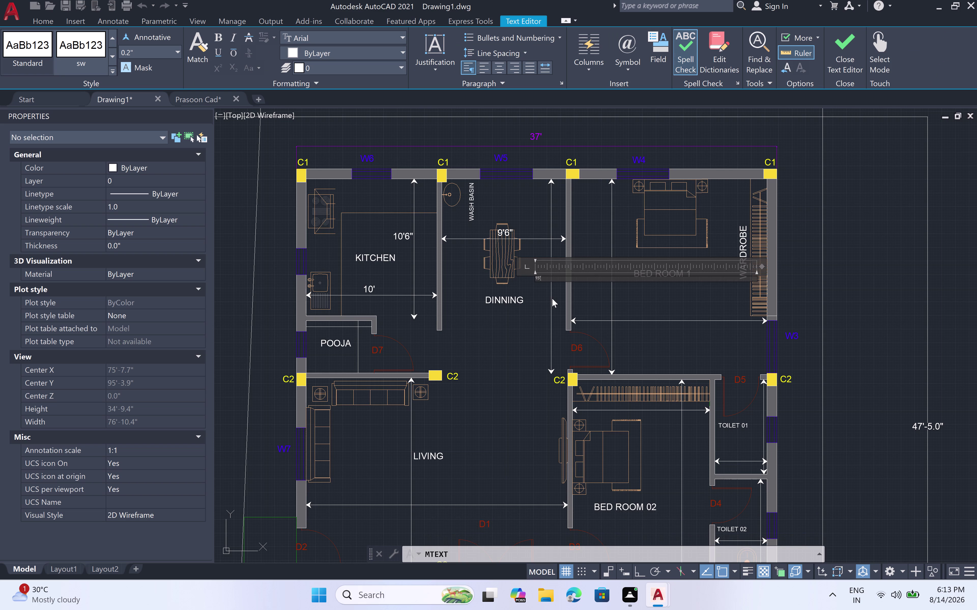
click(545, 304)
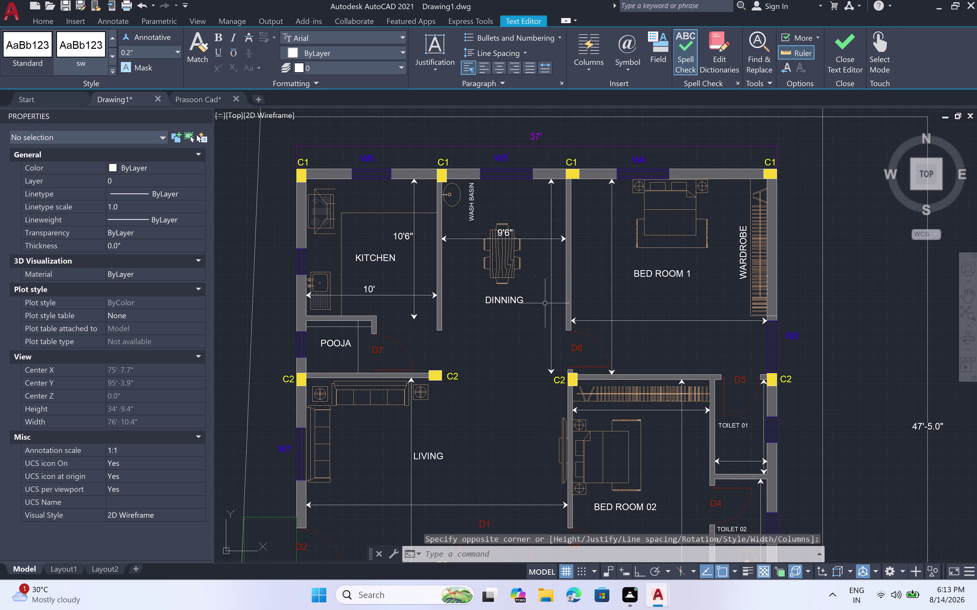
scroll(up, 3)
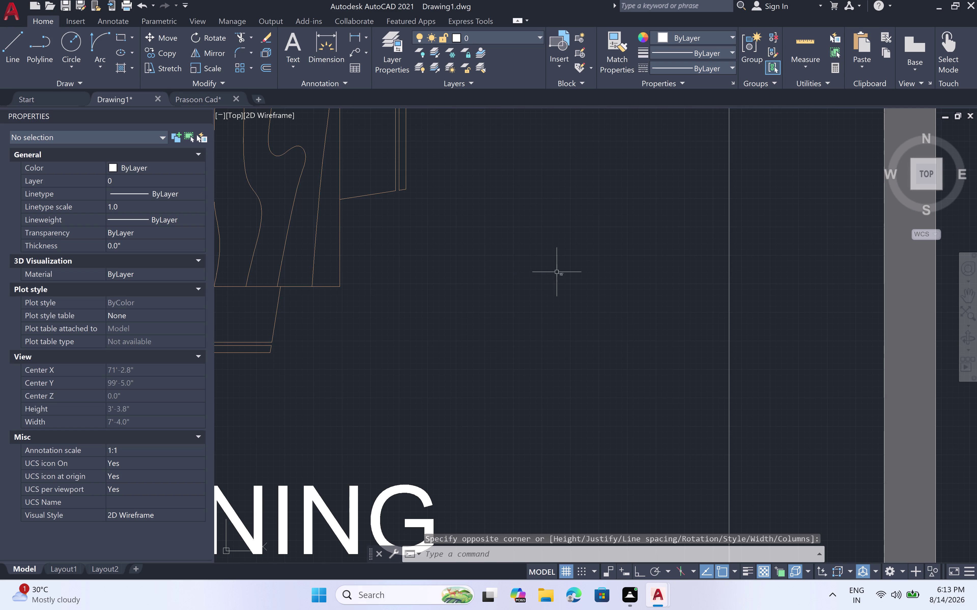
click(561, 276)
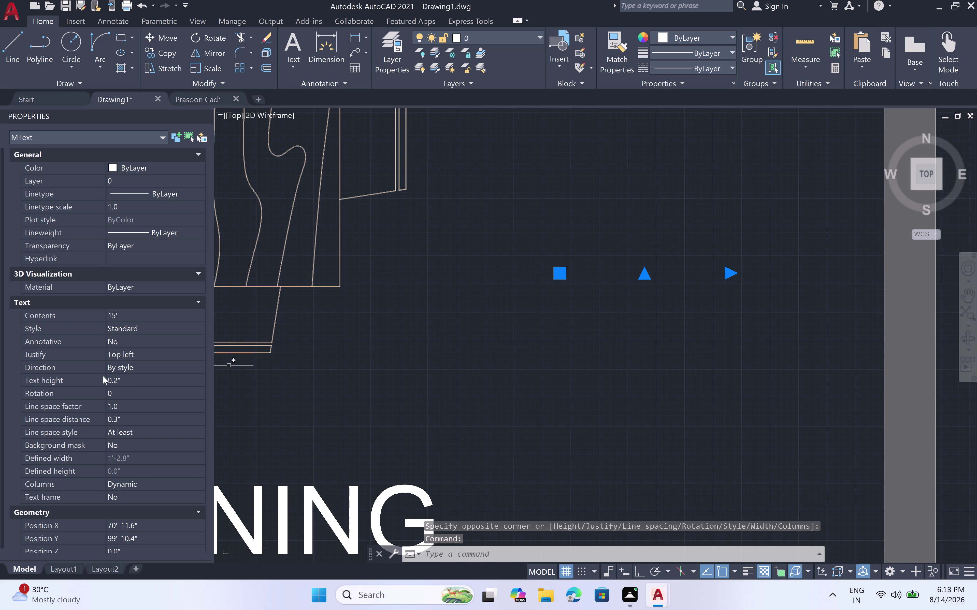
Change the 15' label's text height to 6" beside the dining room's length dimension.
click(121, 380)
key(BackSpace)
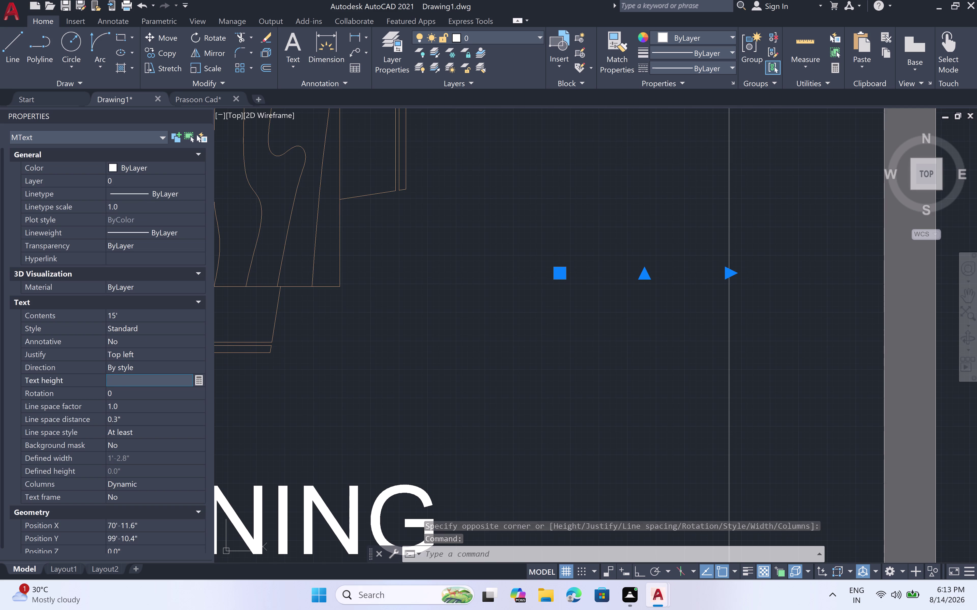
key(6)
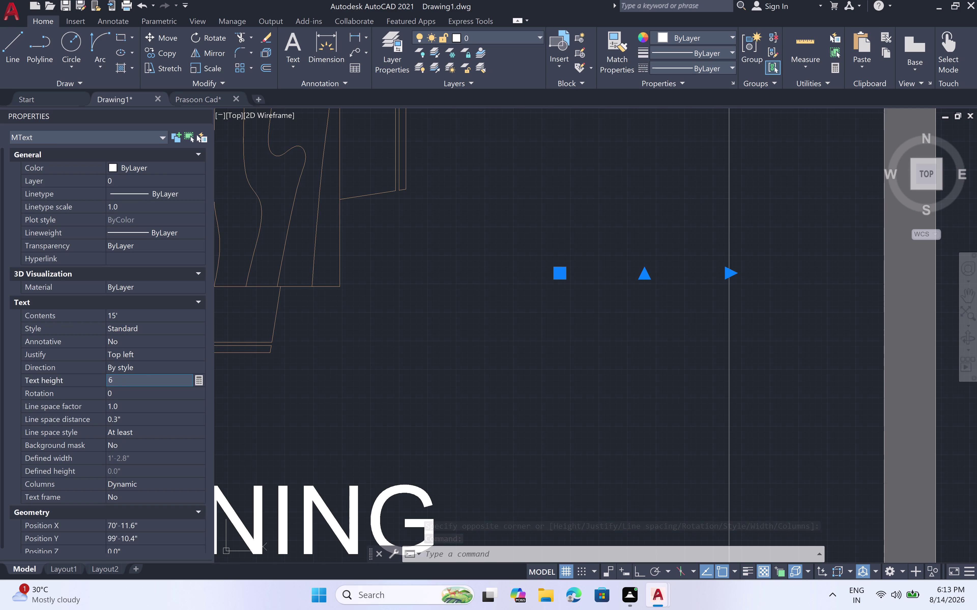
key(shift+quotedbl)
key(space)
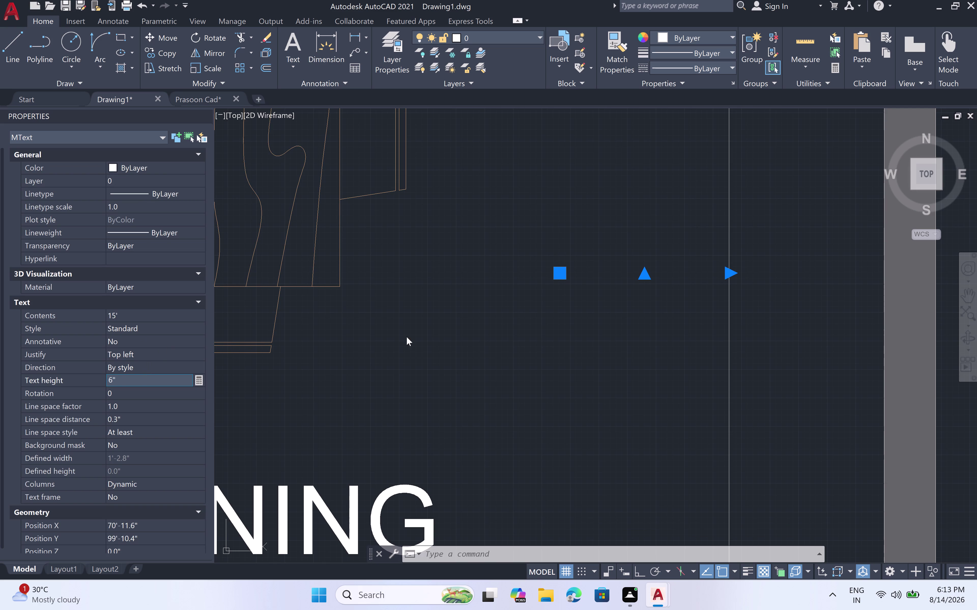
click(604, 315)
key(Escape)
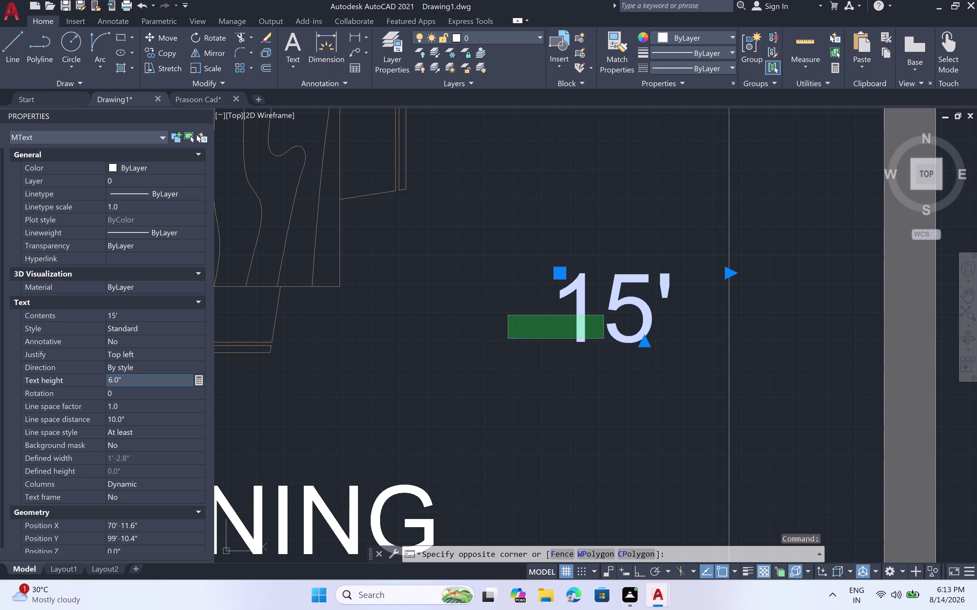
key(Escape)
scroll(down, 3)
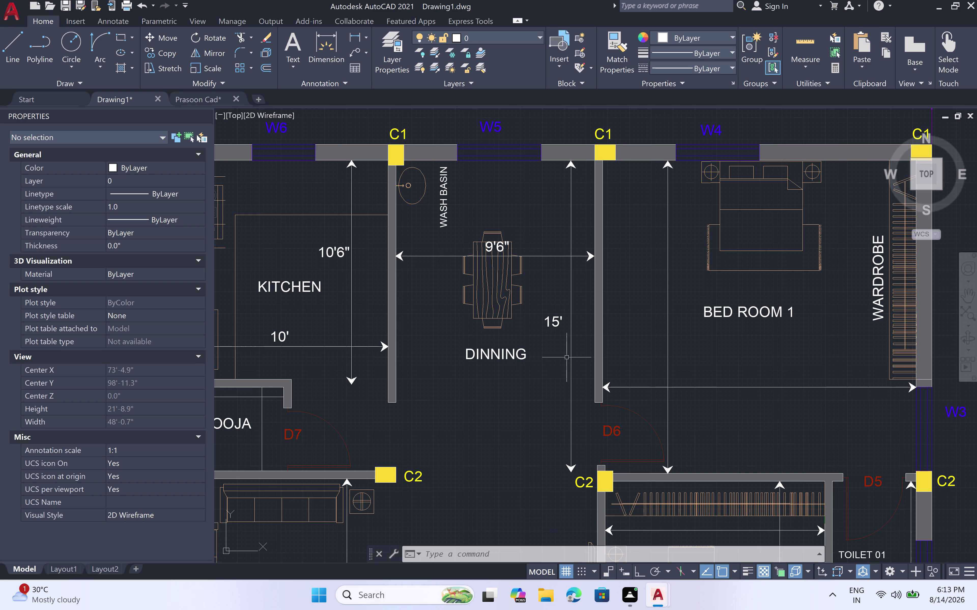
click(557, 320)
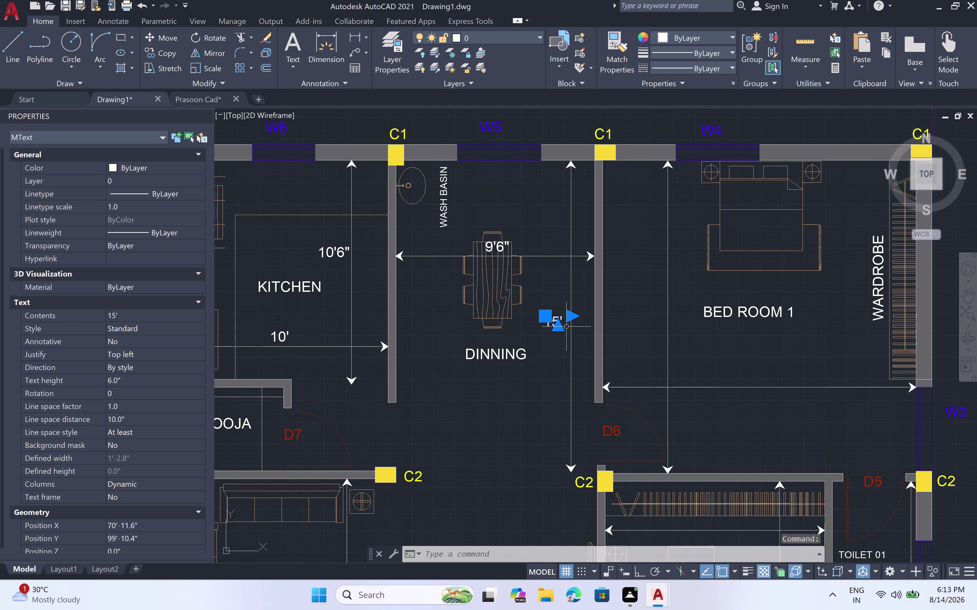
Copy the 15' label with CO and place copies near bedroom 1.
key(c)
key(o)
key(space)
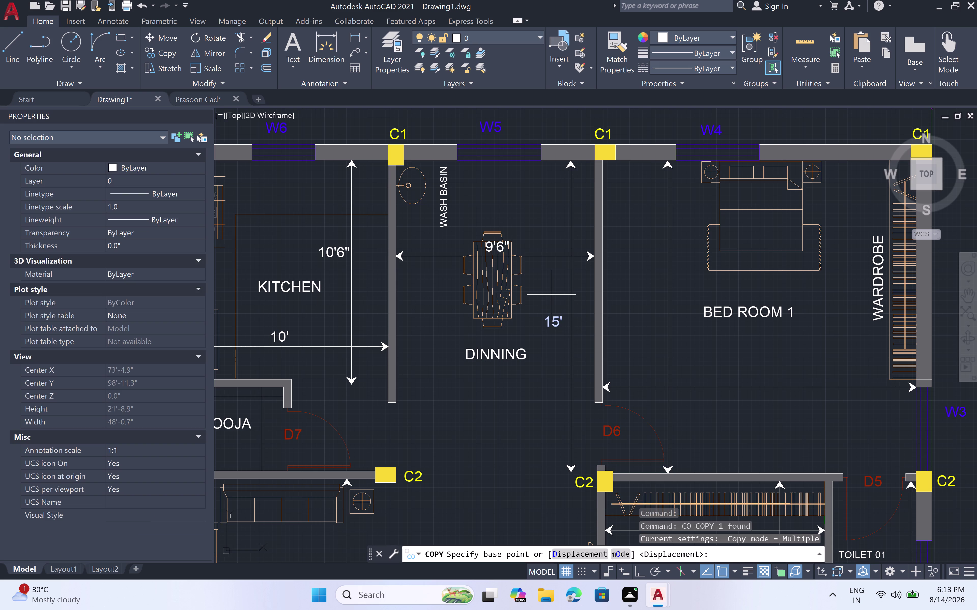
click(547, 317)
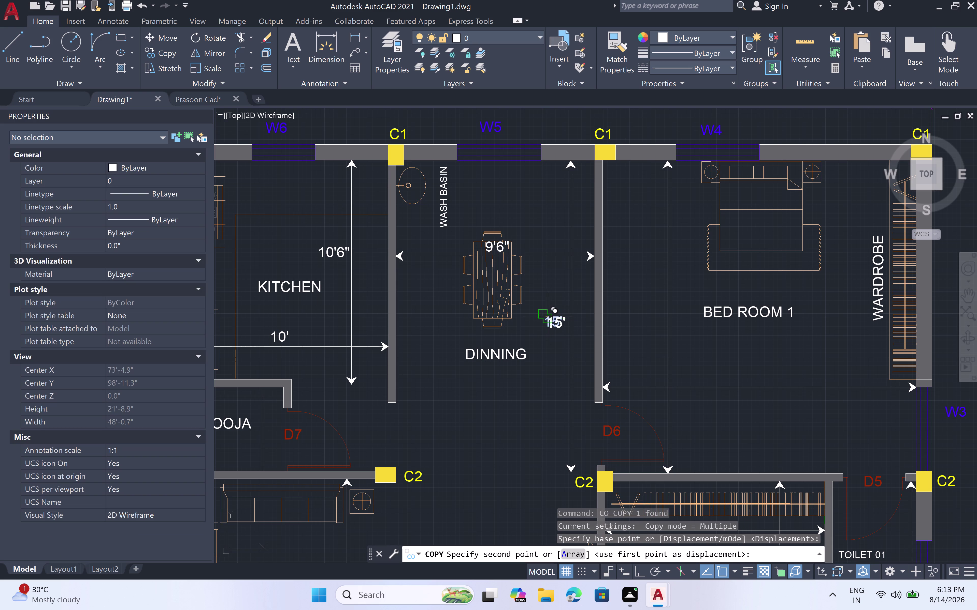
double_click(640, 256)
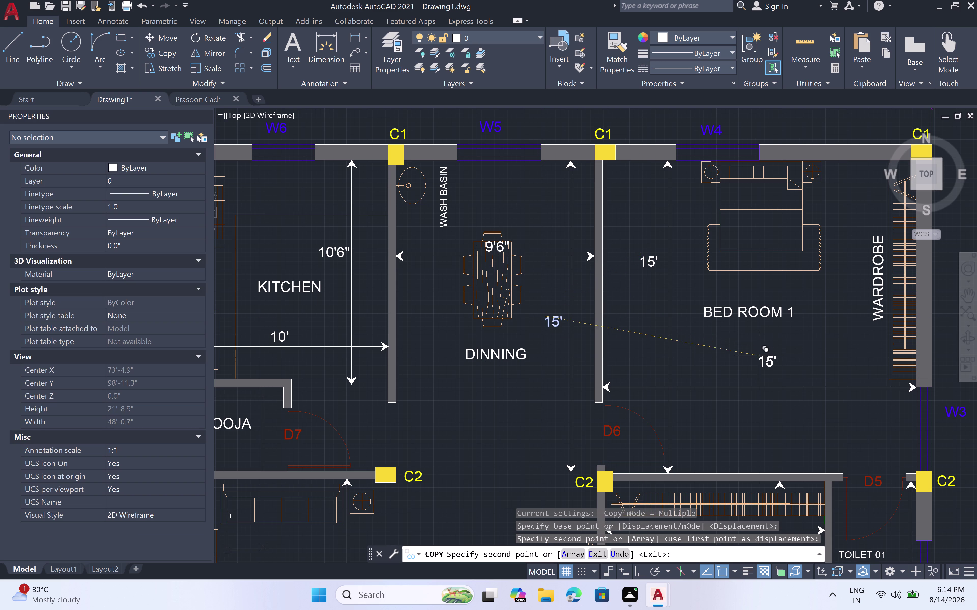
click(746, 372)
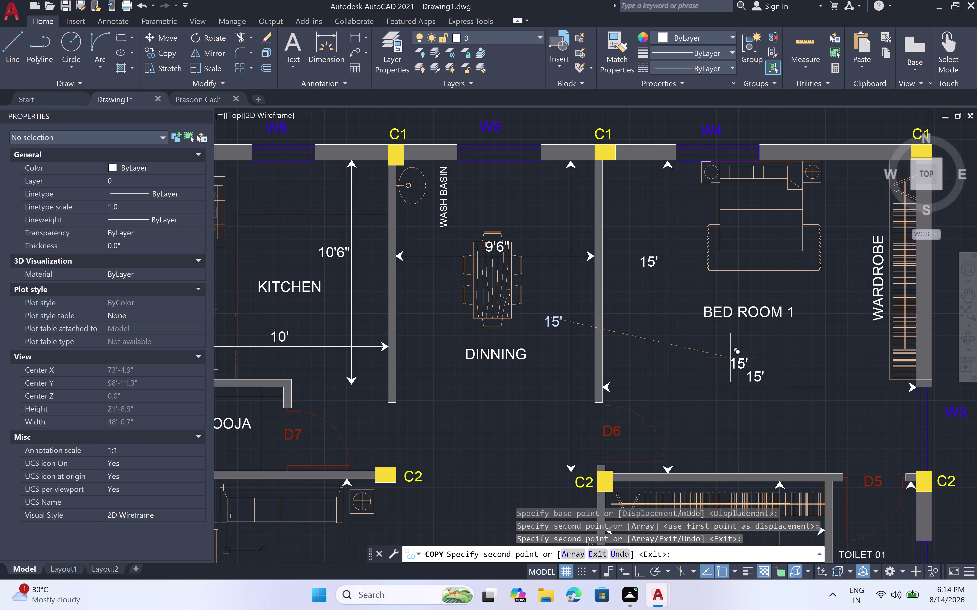
Place further 15' label copies in Bed Room 02 and the Living room, then end copying.
scroll(down, 3)
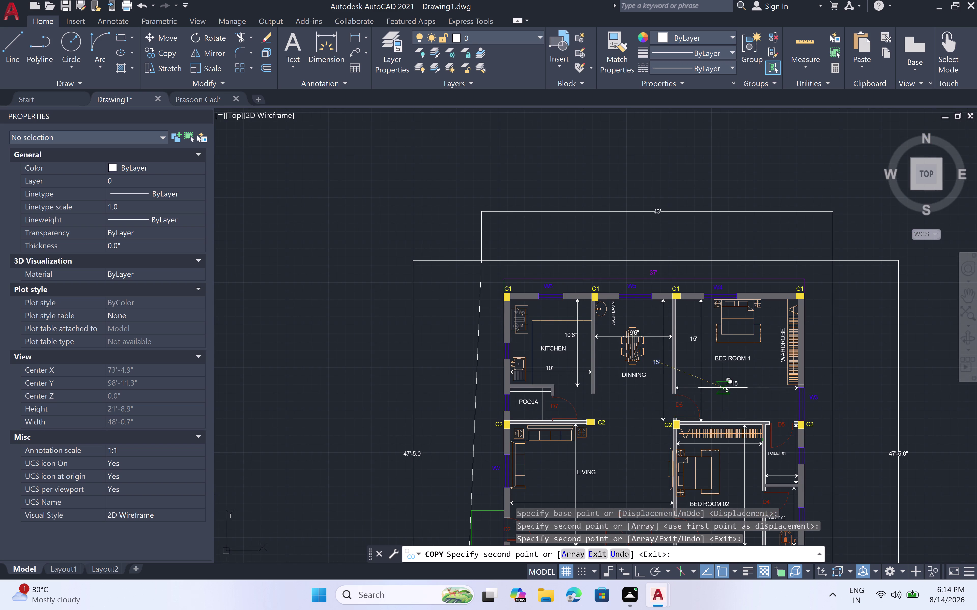
middle_drag(736, 469, 716, 357)
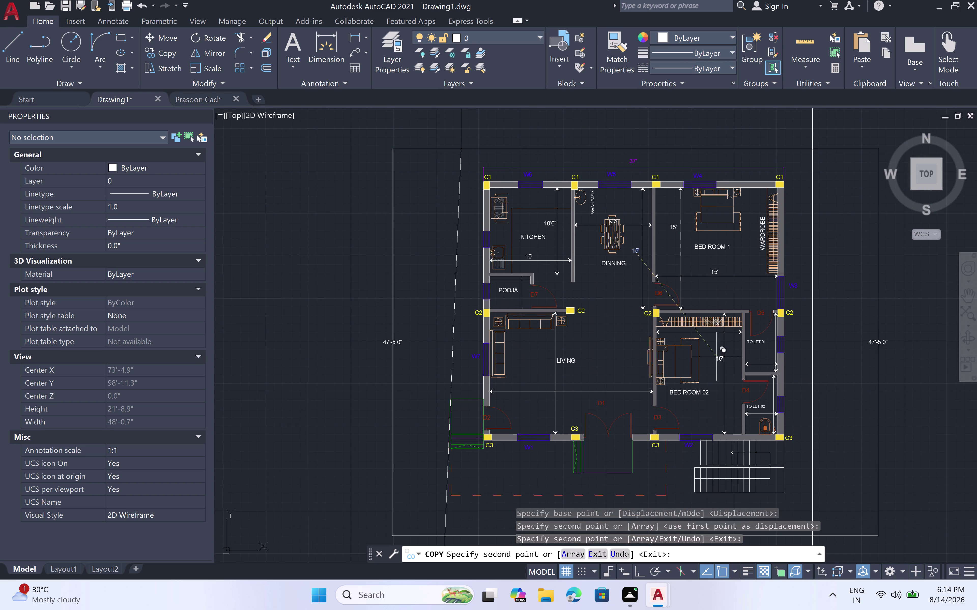
scroll(up, 3)
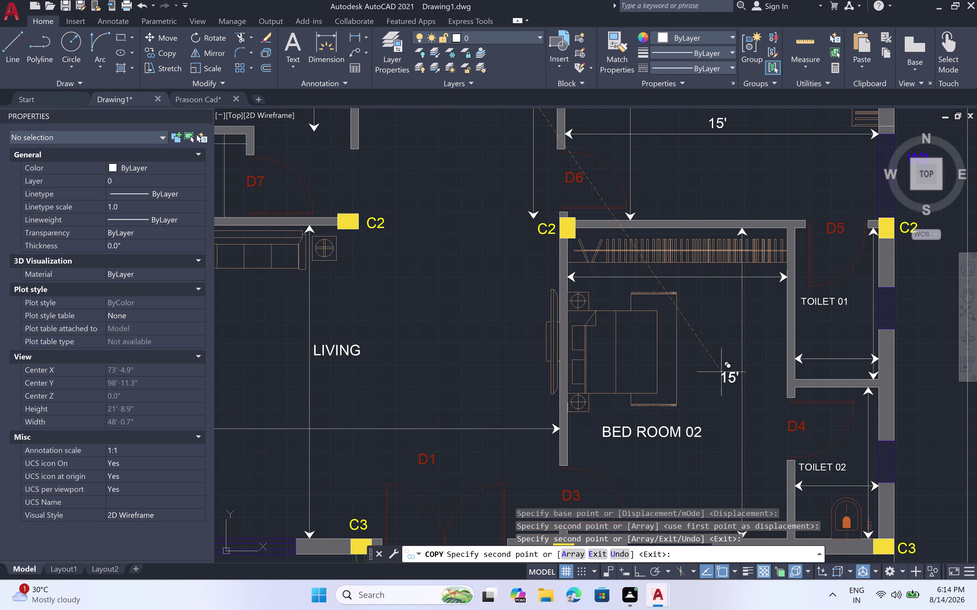
click(720, 377)
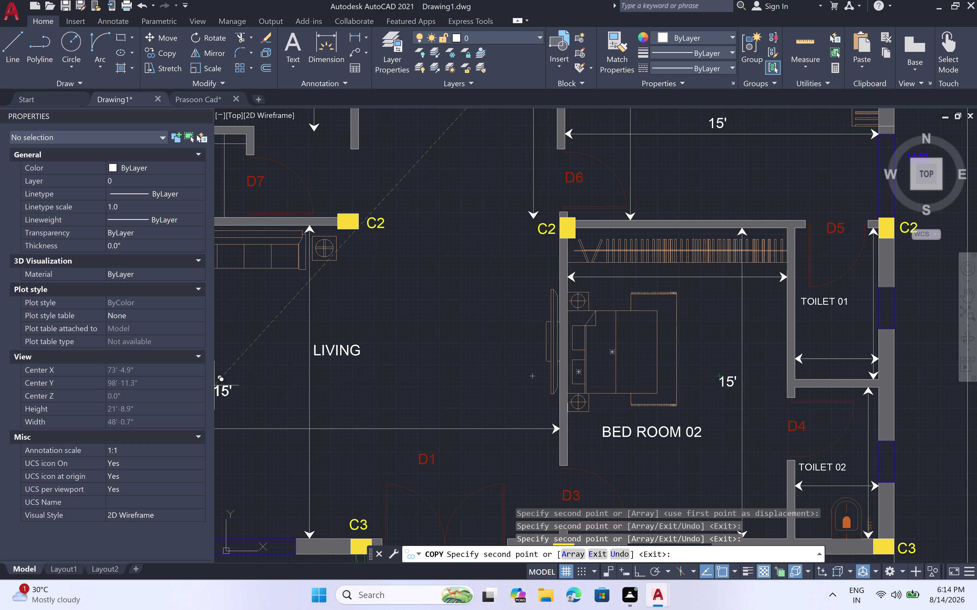
click(284, 362)
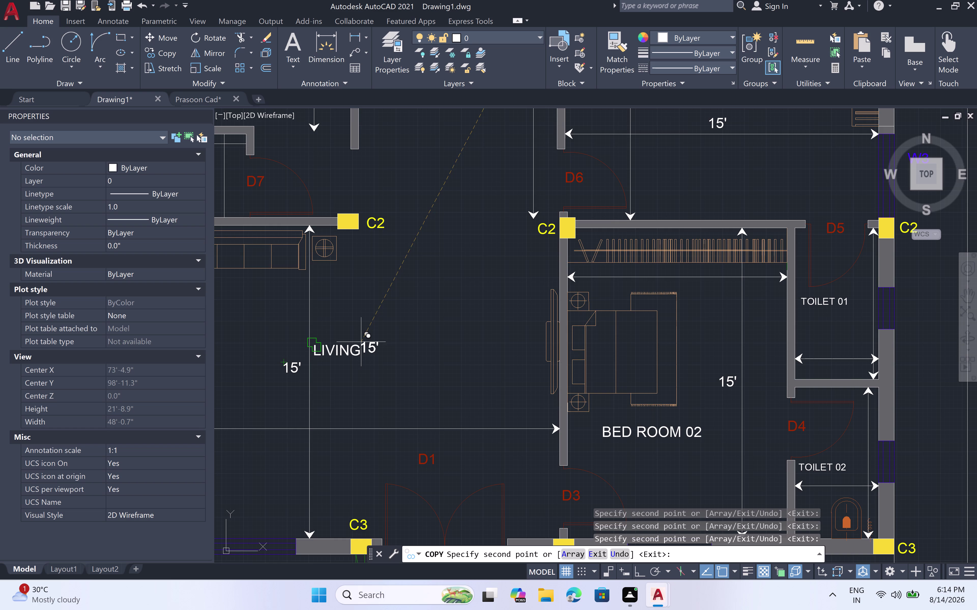
scroll(down, 3)
scroll(down, 3)
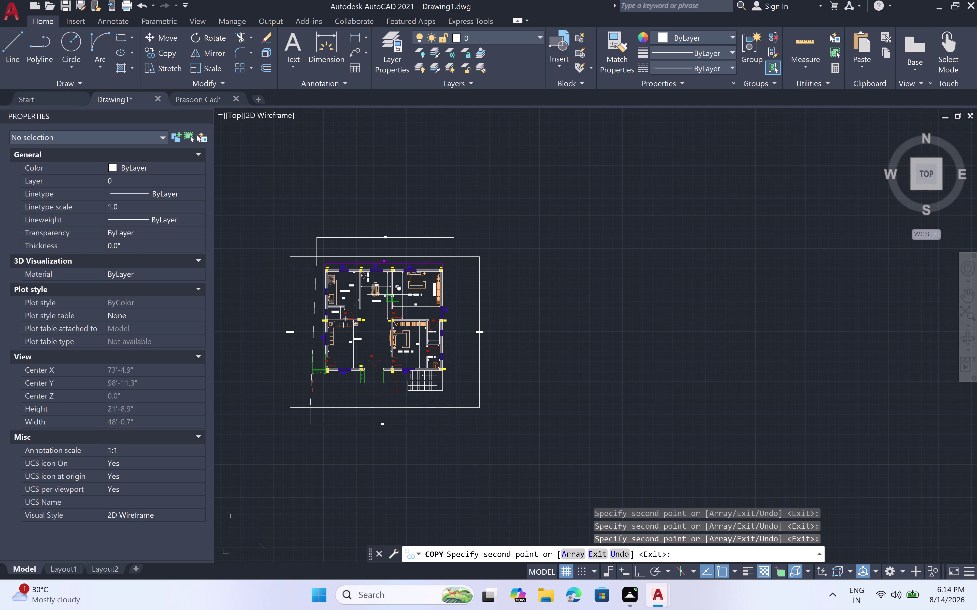
key(Escape)
scroll(up, 3)
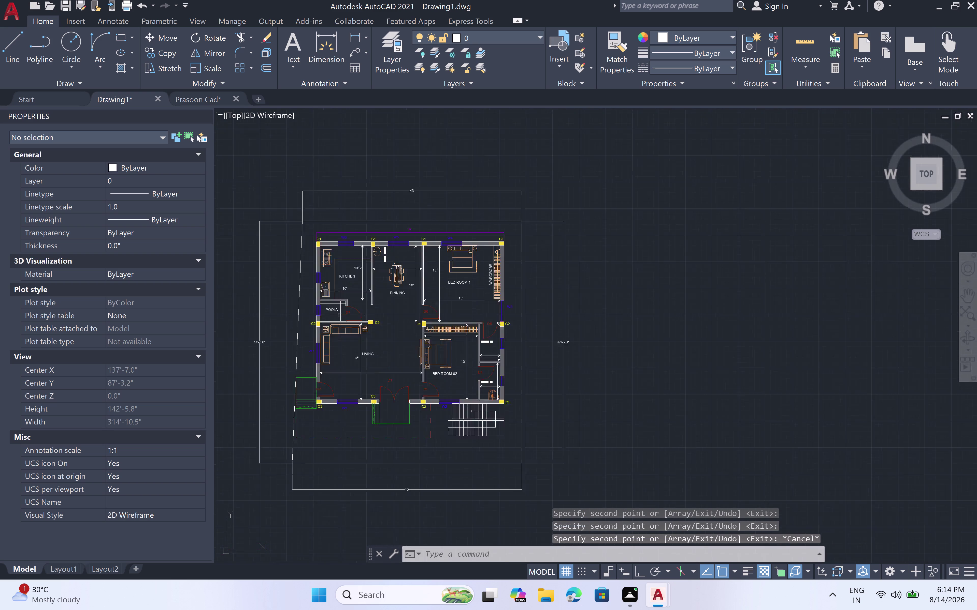
scroll(up, 3)
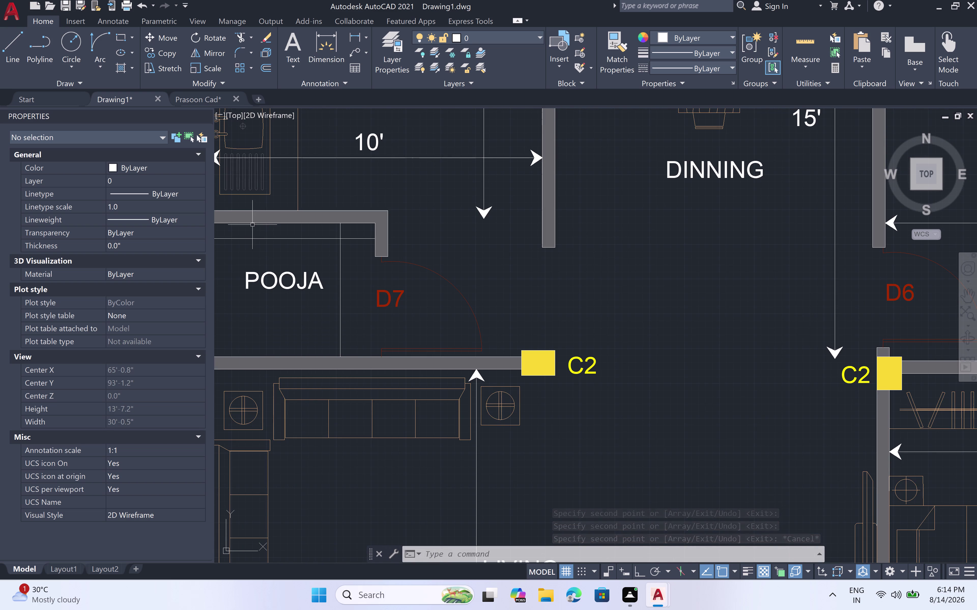
scroll(up, 3)
Write a 5' multiline text label just above POOJA.
scroll(down, 3)
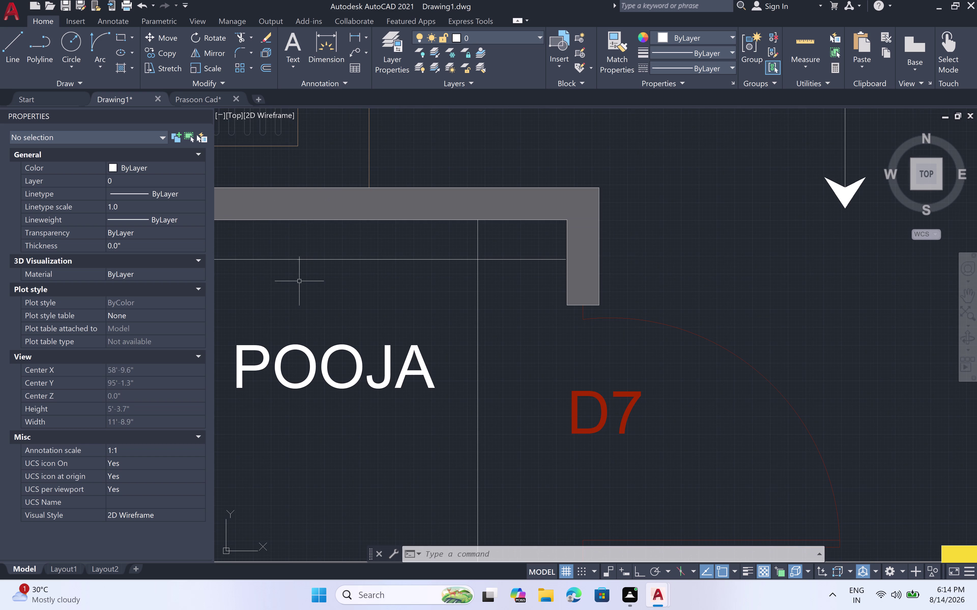
key(m)
key(t)
key(space)
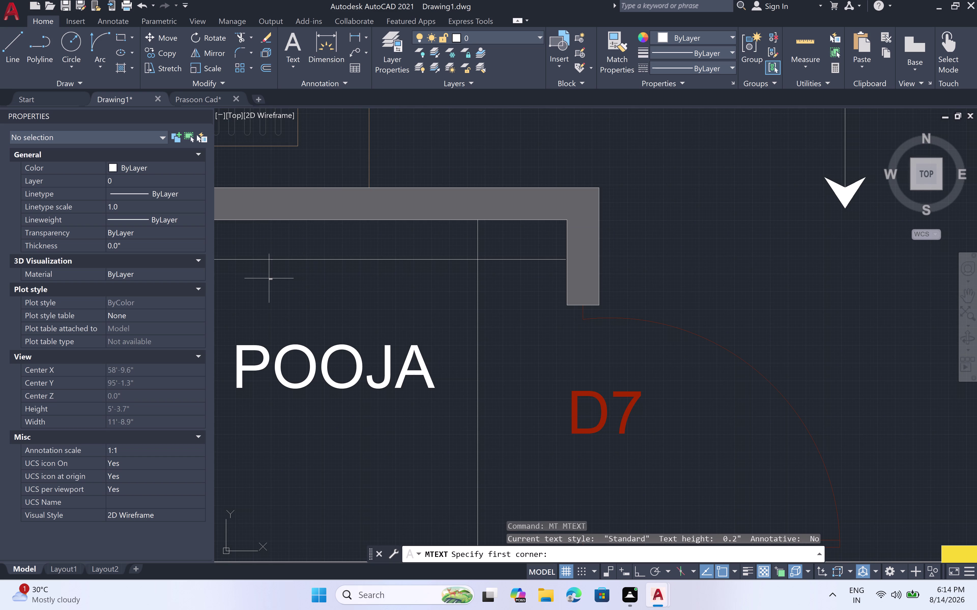
click(269, 269)
click(335, 302)
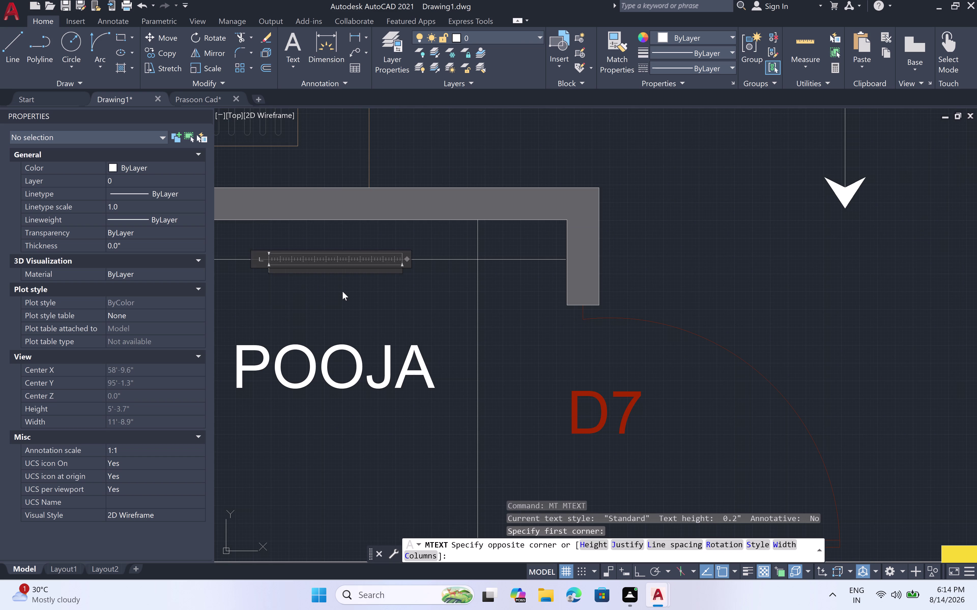
key(5)
key(apostrophe)
key(space)
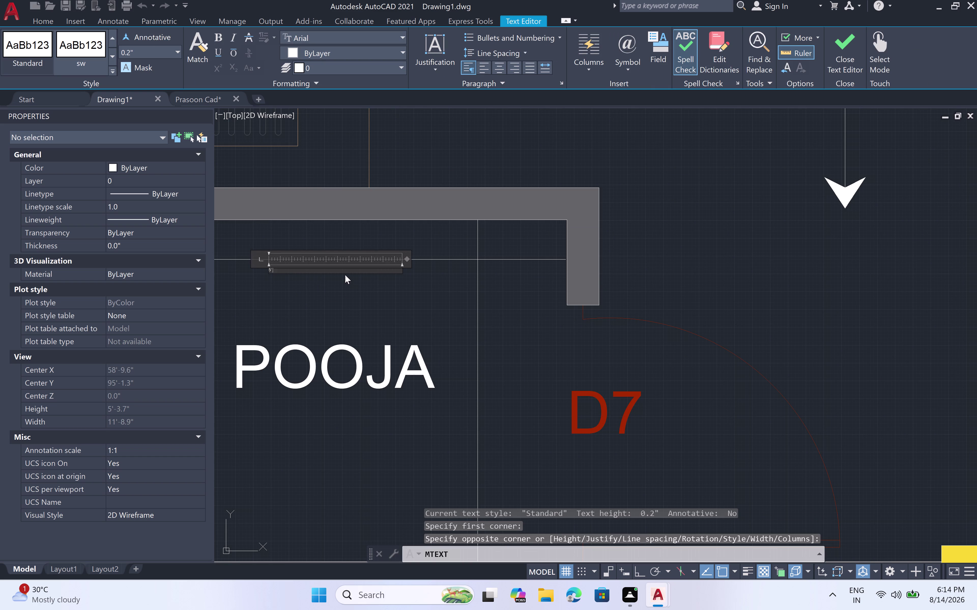
click(286, 277)
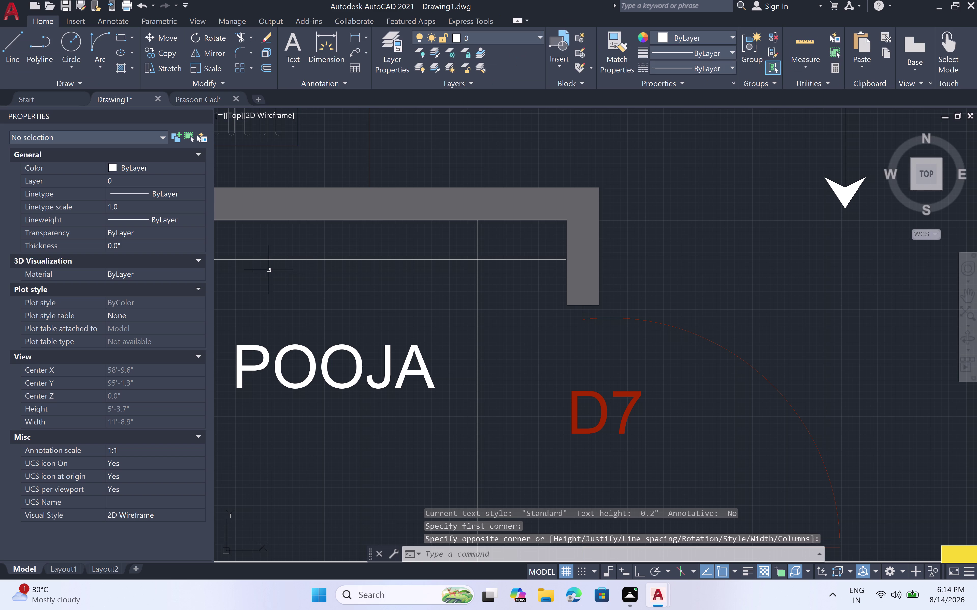
Set the 5' label's text height to 6" in Properties.
click(270, 268)
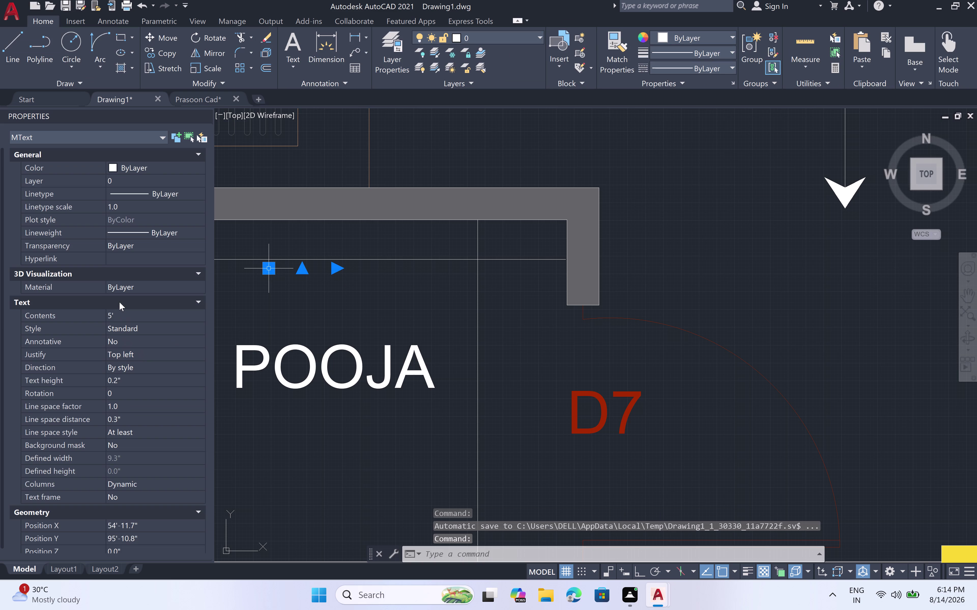
double_click(122, 378)
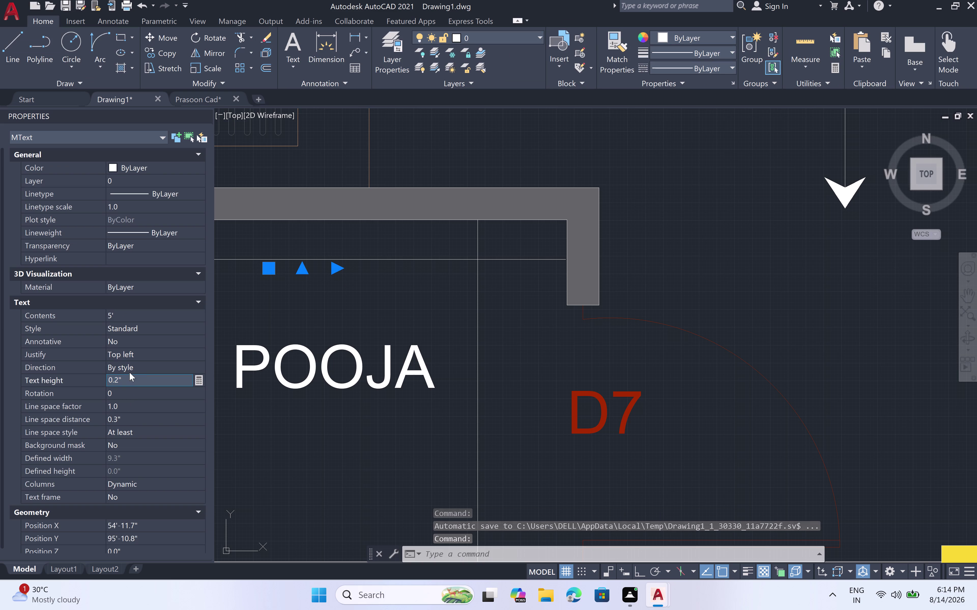
key(BackSpace)
key(BackSpace)
key(BackSpace)
key(BackSpace)
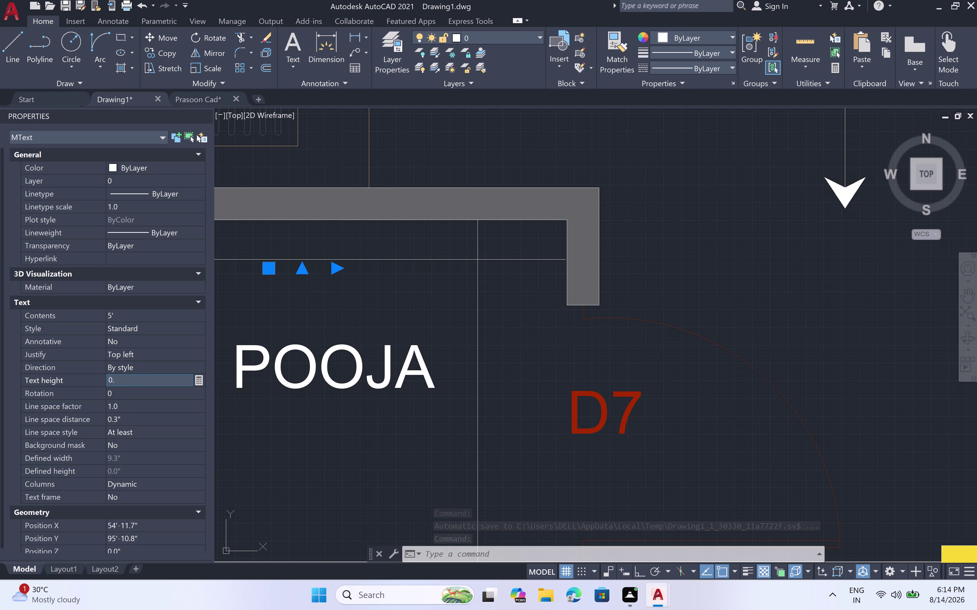
key(BackSpace)
key(6)
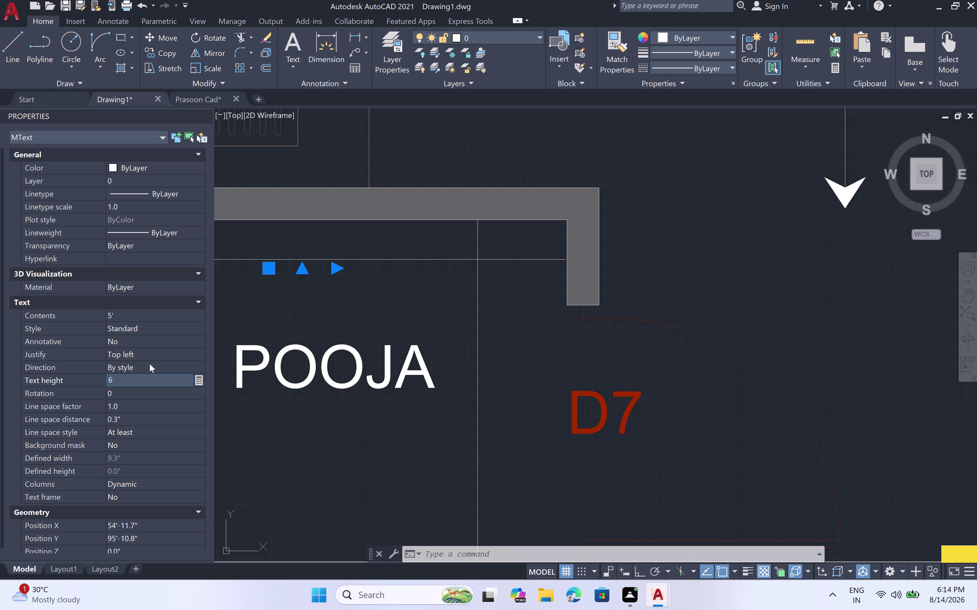
key(shift+quotedbl)
key(space)
click(249, 313)
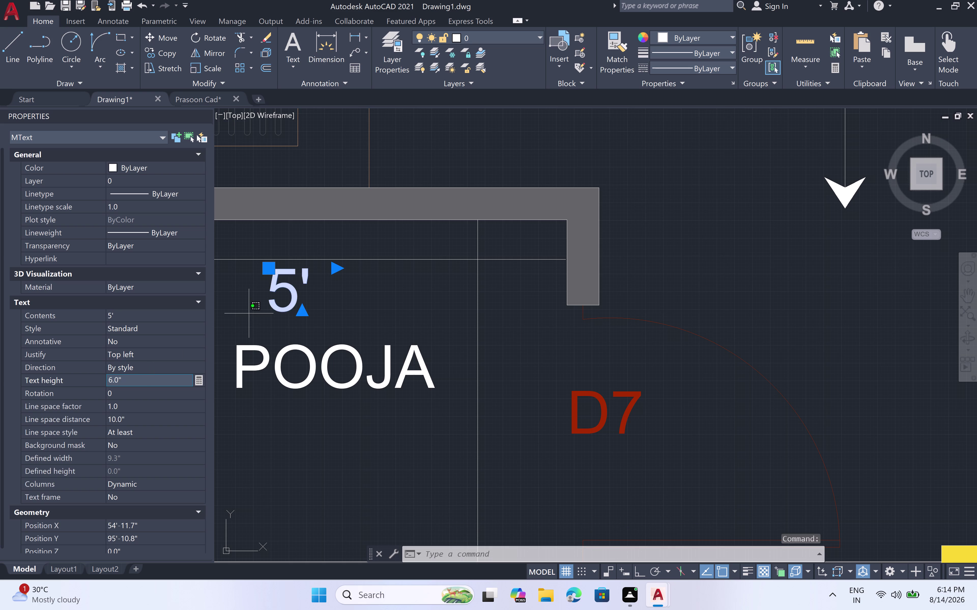
scroll(down, 3)
key(Escape)
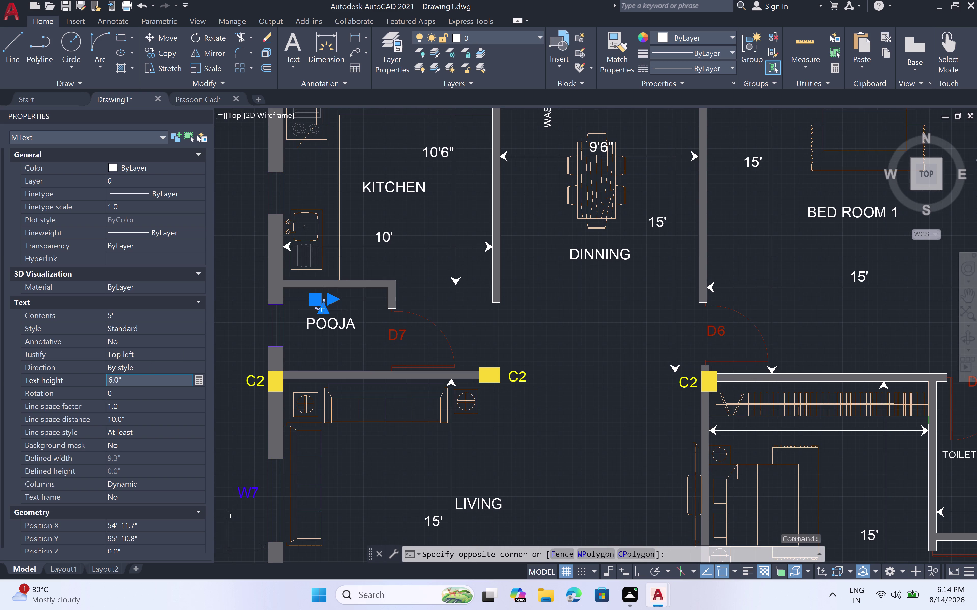
key(Escape)
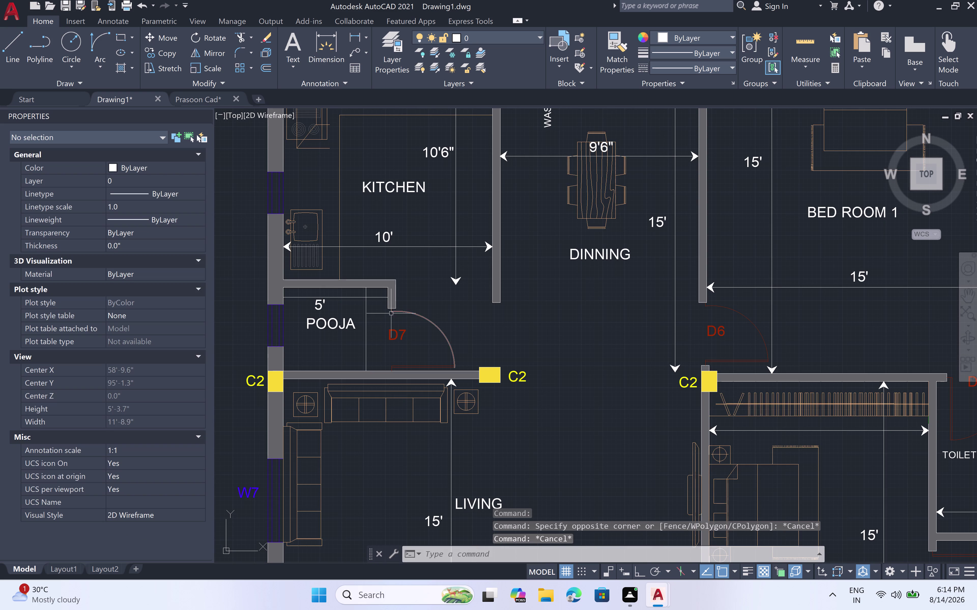
Write a 4' multiline text label beside D7 below POOJA.
scroll(up, 3)
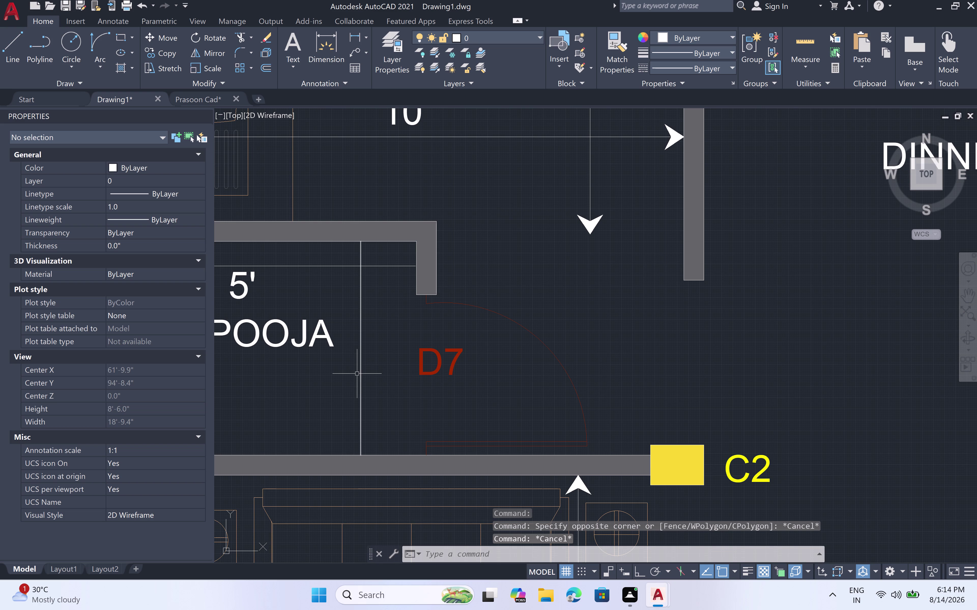
key(space)
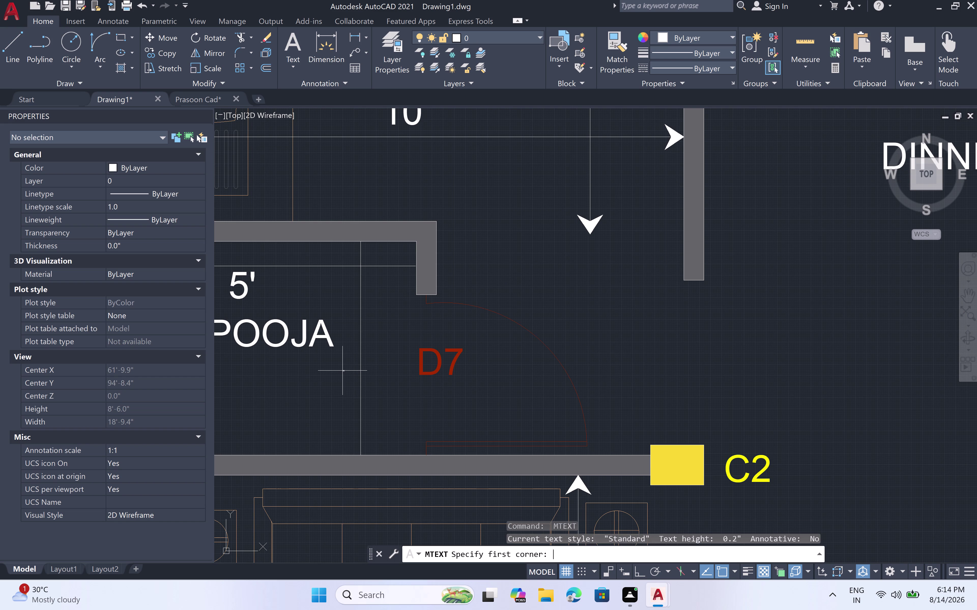
click(334, 369)
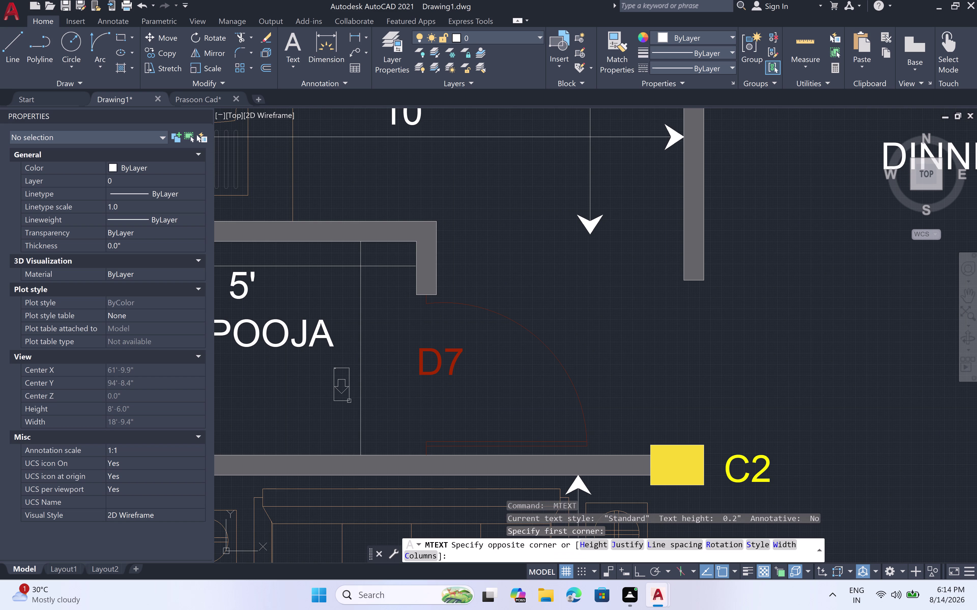
click(352, 399)
key(4)
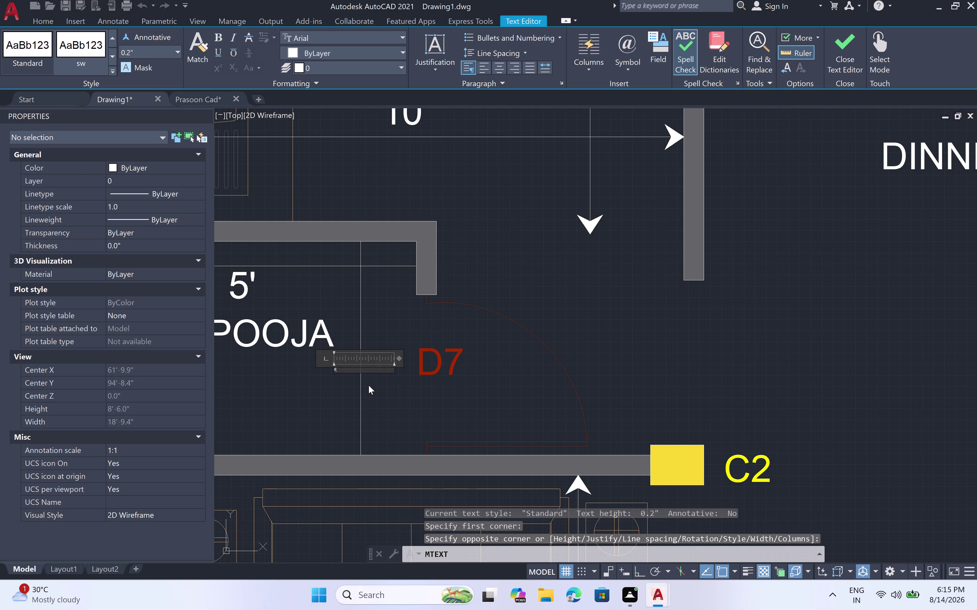
key(apostrophe)
key(space)
click(336, 379)
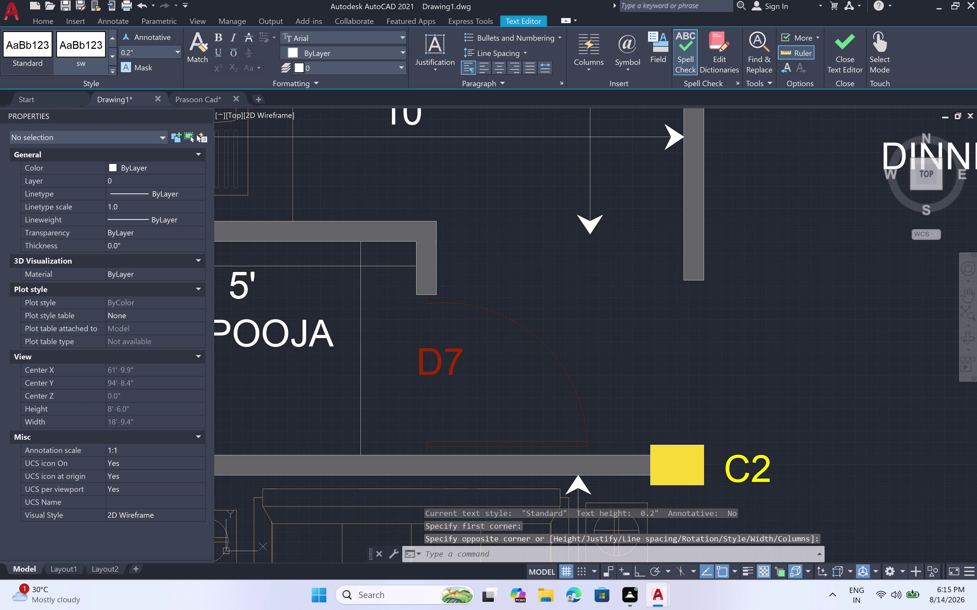
Set the 4' label's text height to 6" in Properties.
click(335, 370)
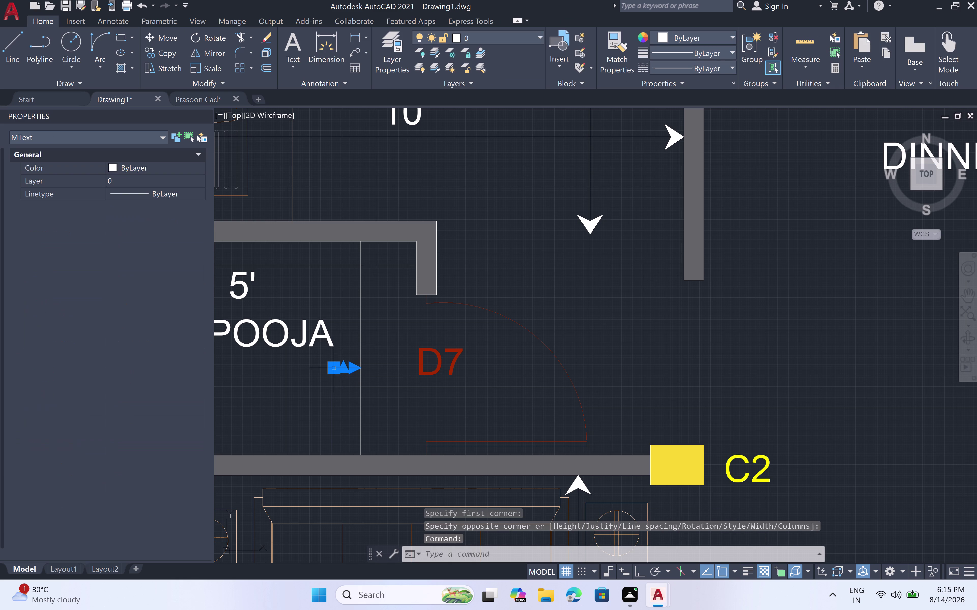
click(124, 382)
key(BackSpace)
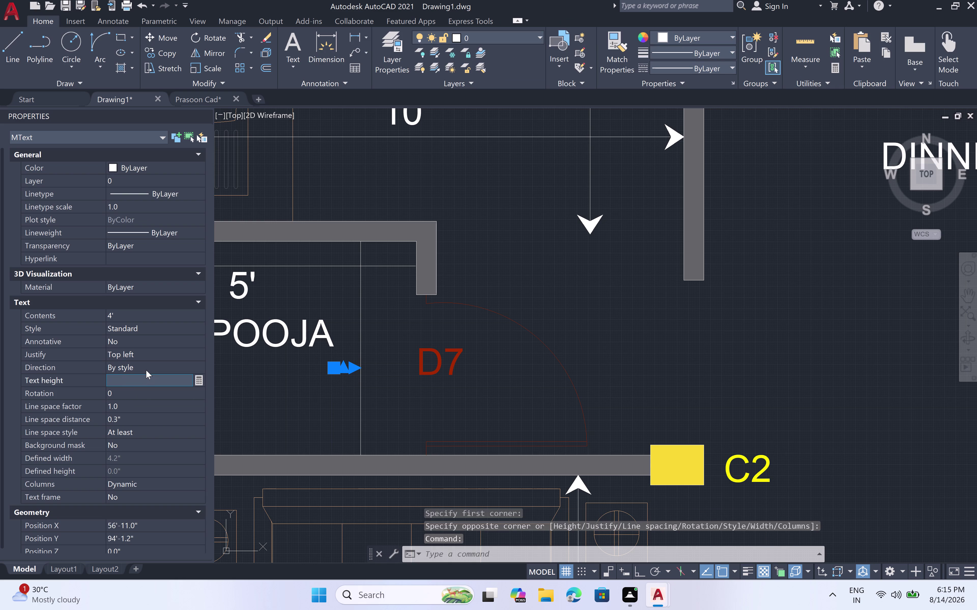
key(6)
text(")
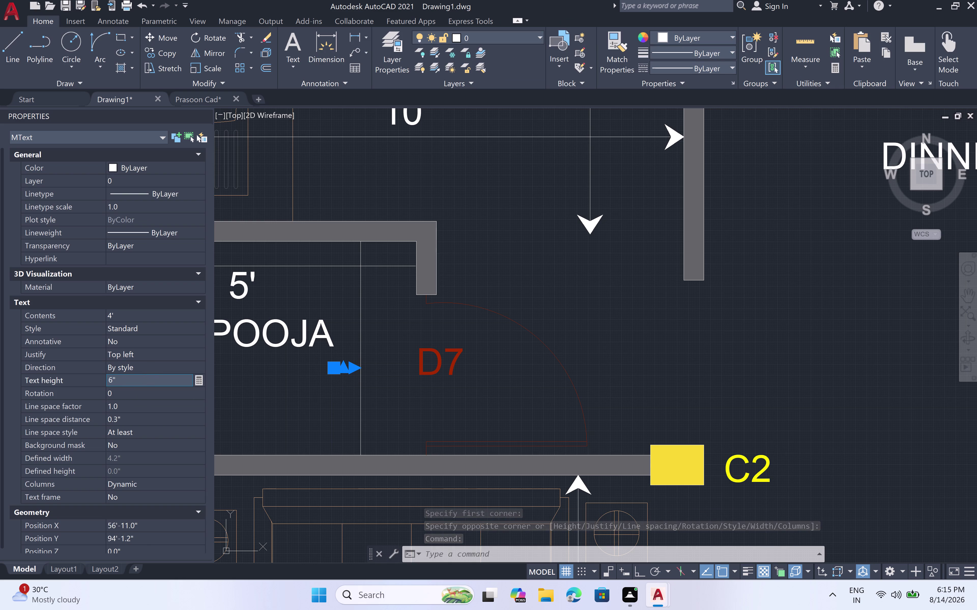
key(space)
click(266, 393)
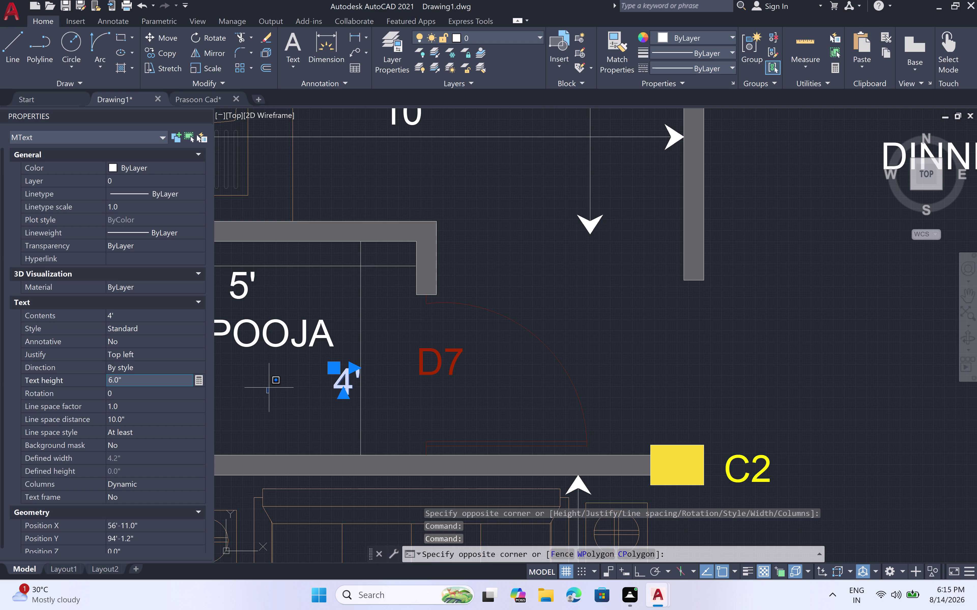
key(Escape)
key(Escape)
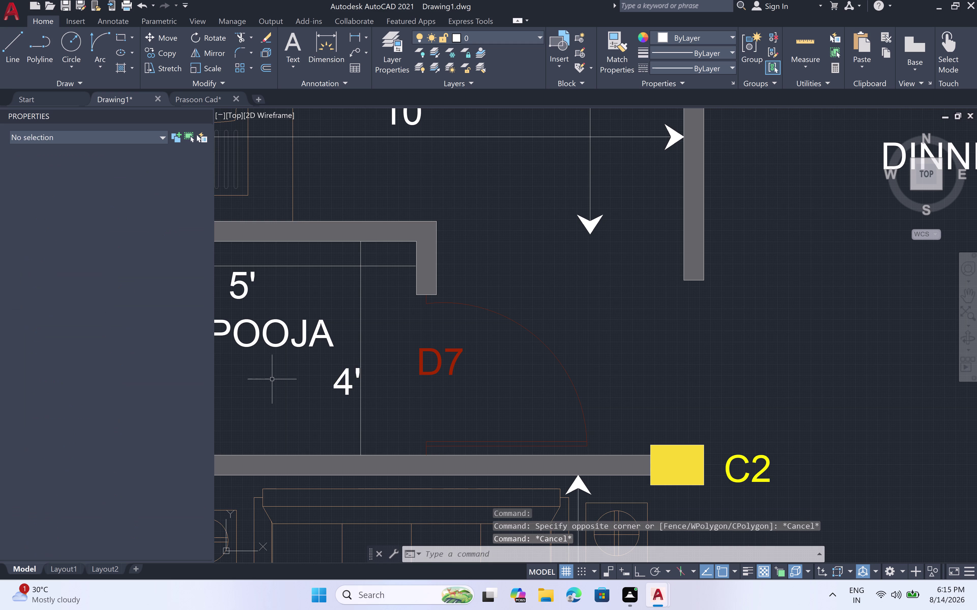
scroll(down, 3)
scroll(down, 3)
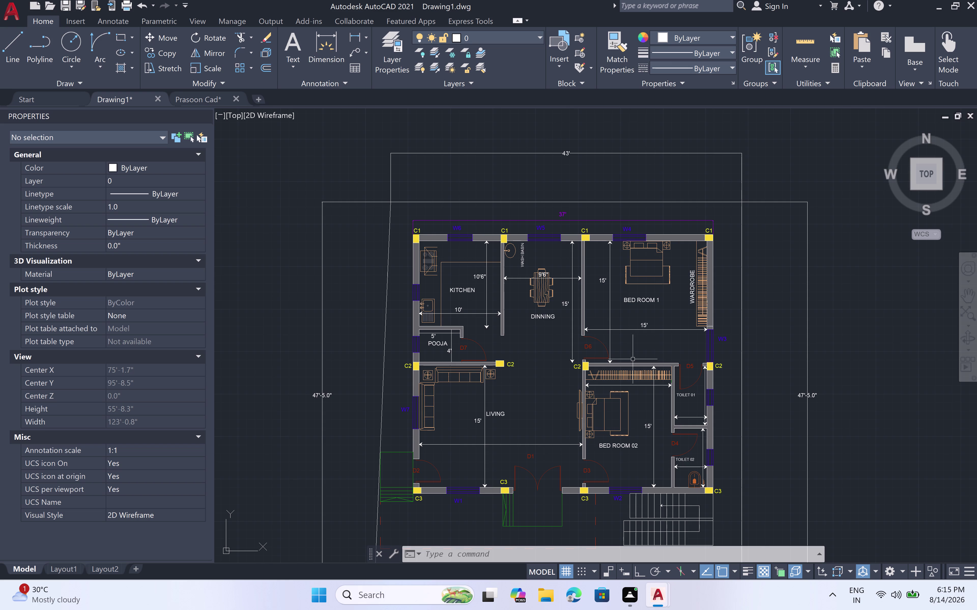
Select door tags D1 through D7 and set their Color to ByBlock.
click(591, 348)
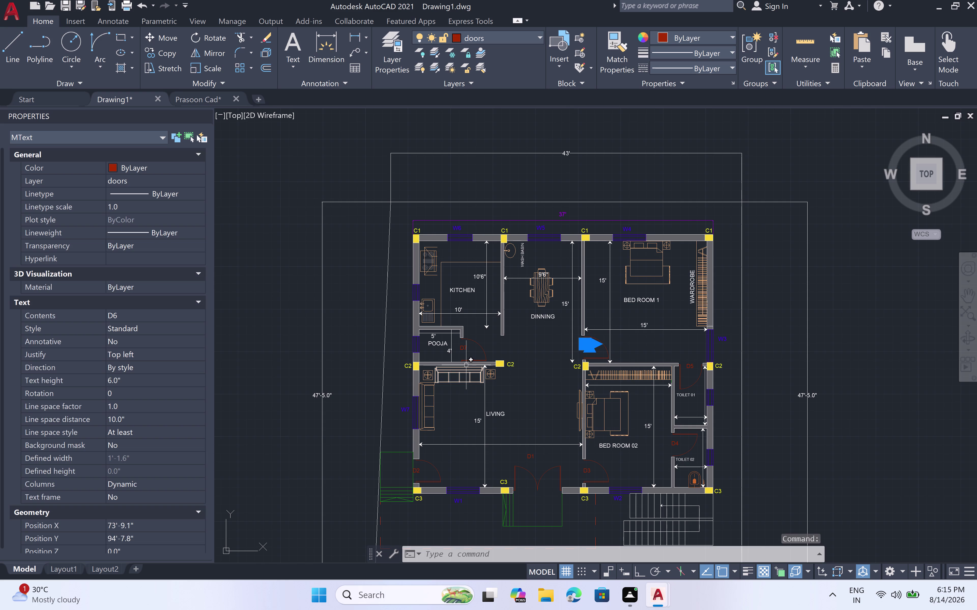
click(461, 353)
click(461, 348)
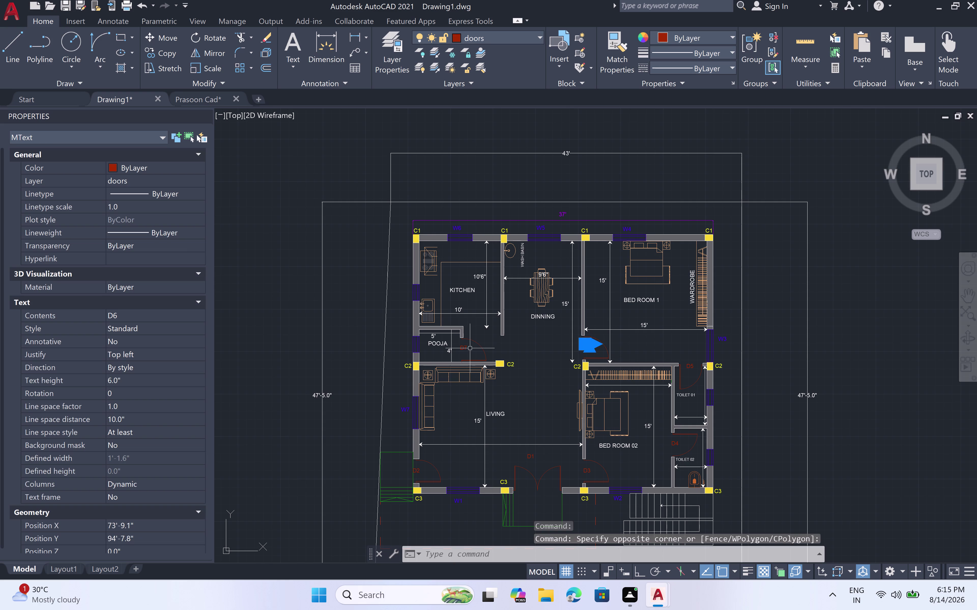
click(465, 348)
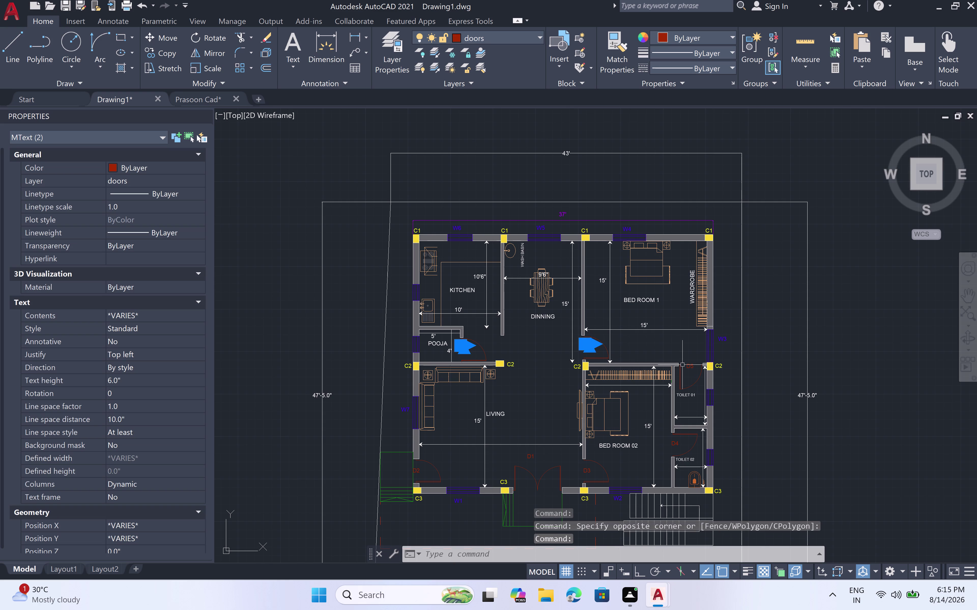
click(686, 364)
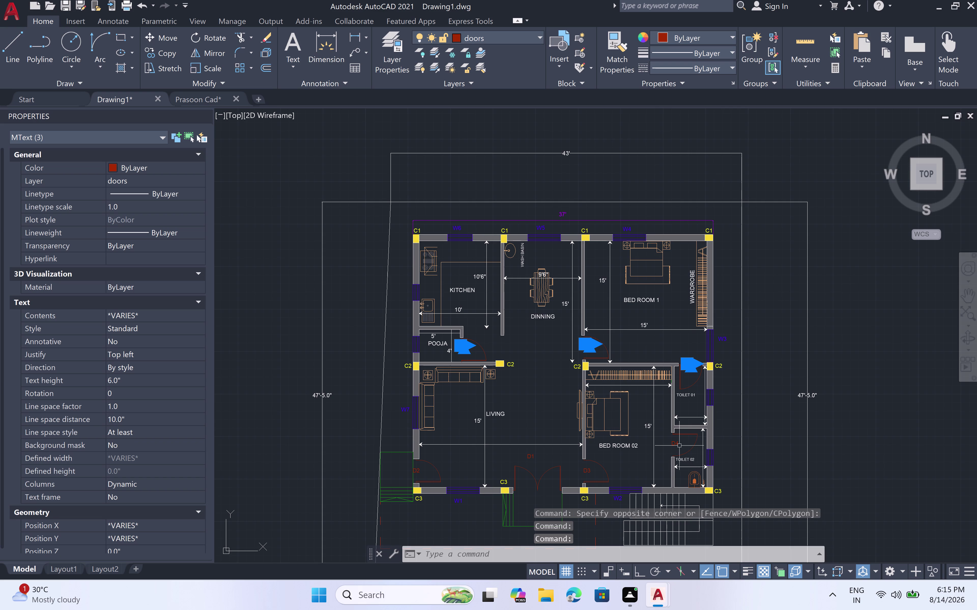
click(677, 441)
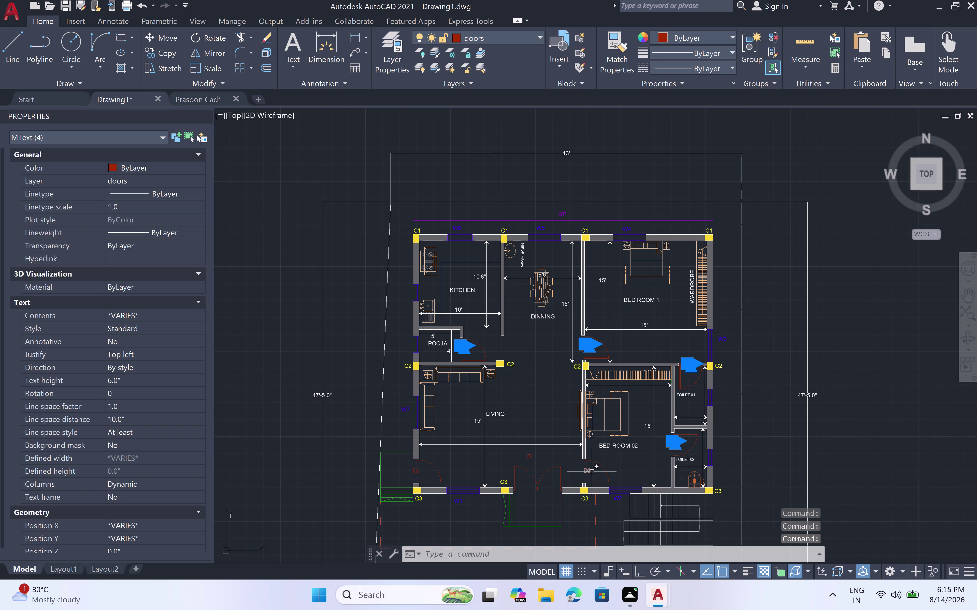
click(592, 471)
click(535, 454)
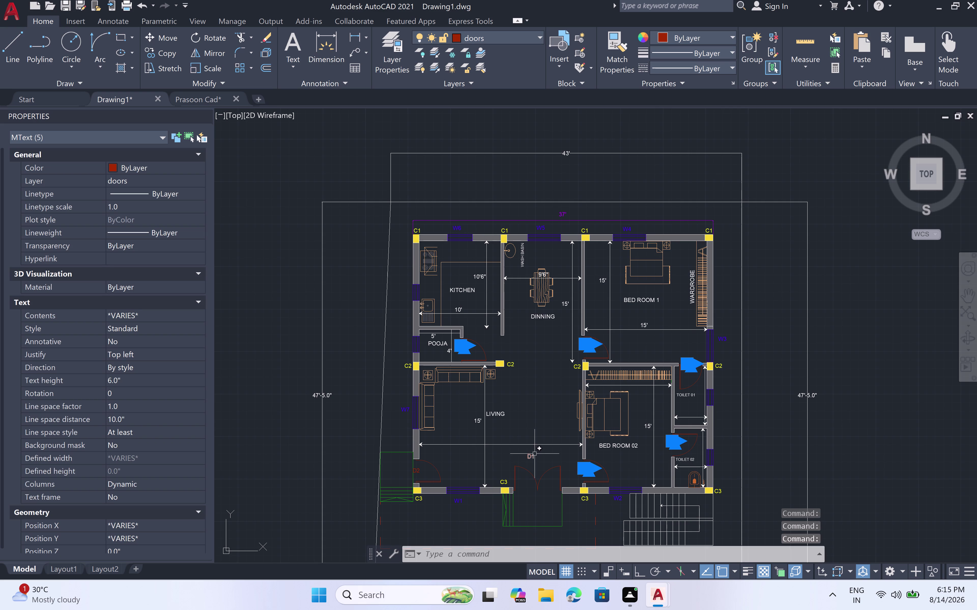
click(420, 474)
click(420, 473)
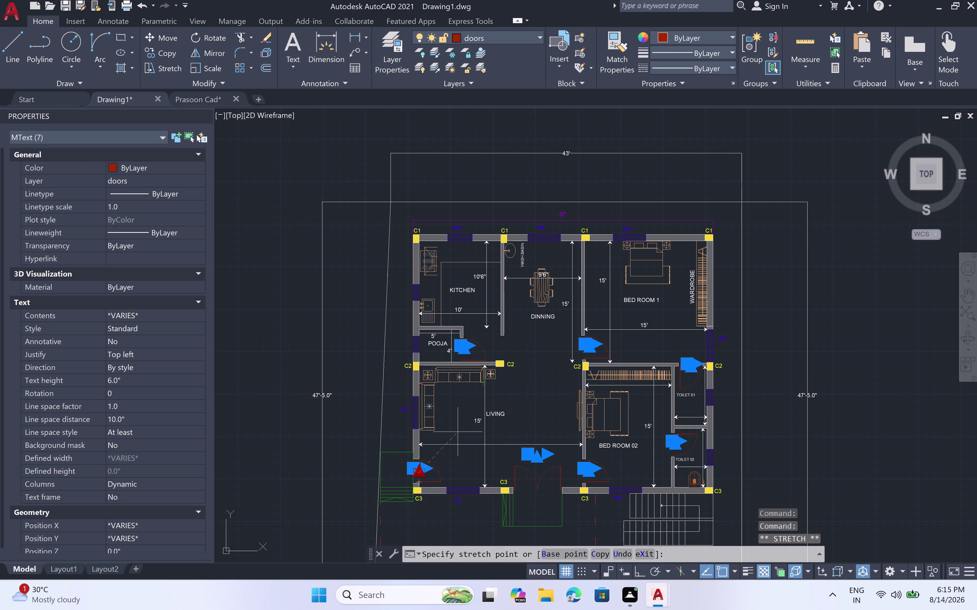
click(447, 459)
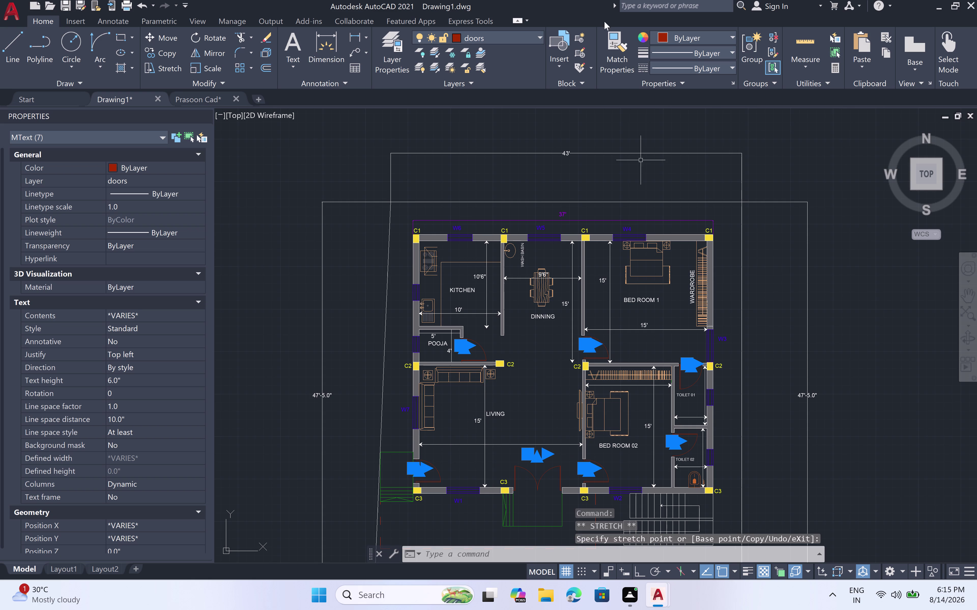
click(731, 34)
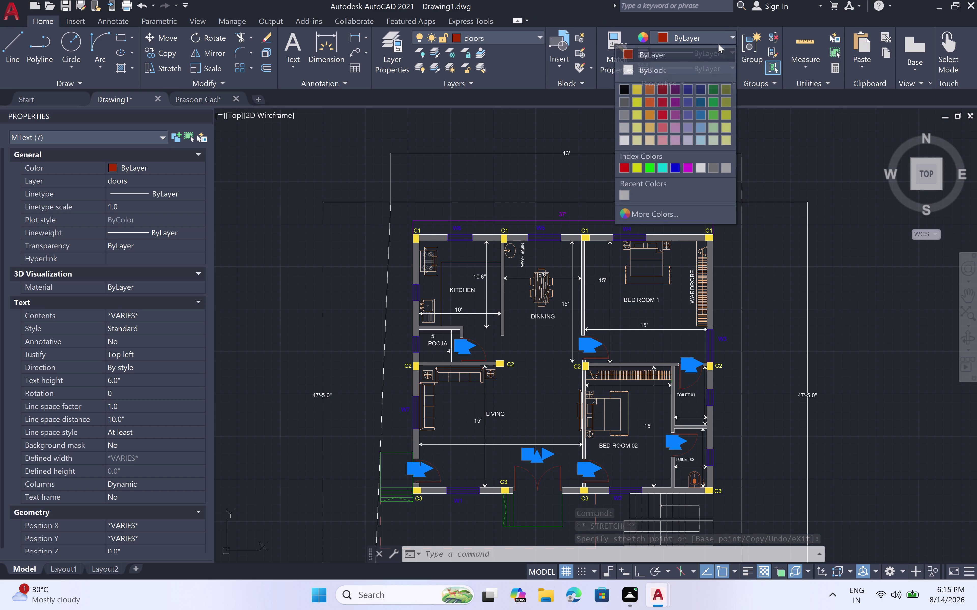
click(662, 74)
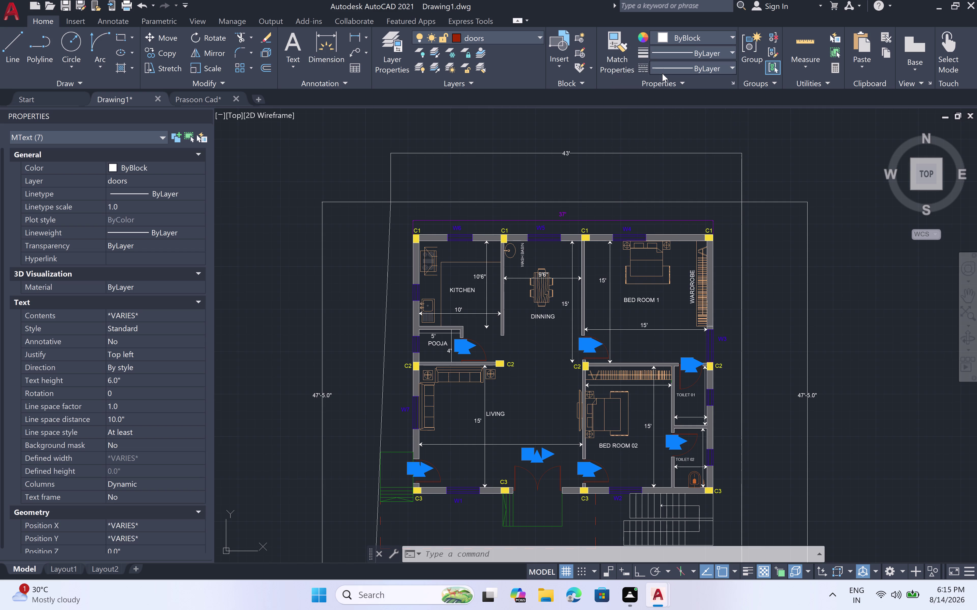
key(Escape)
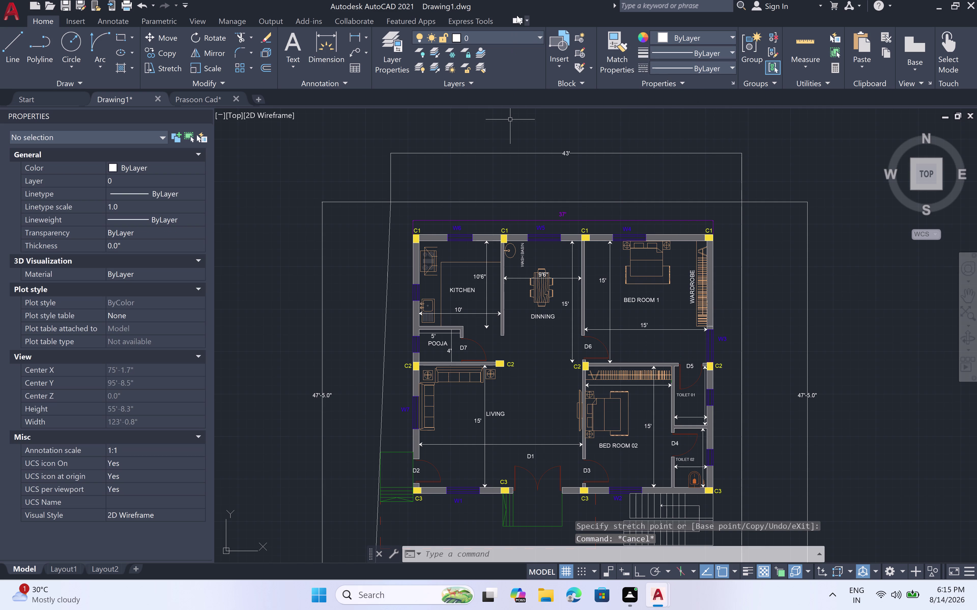
click(537, 35)
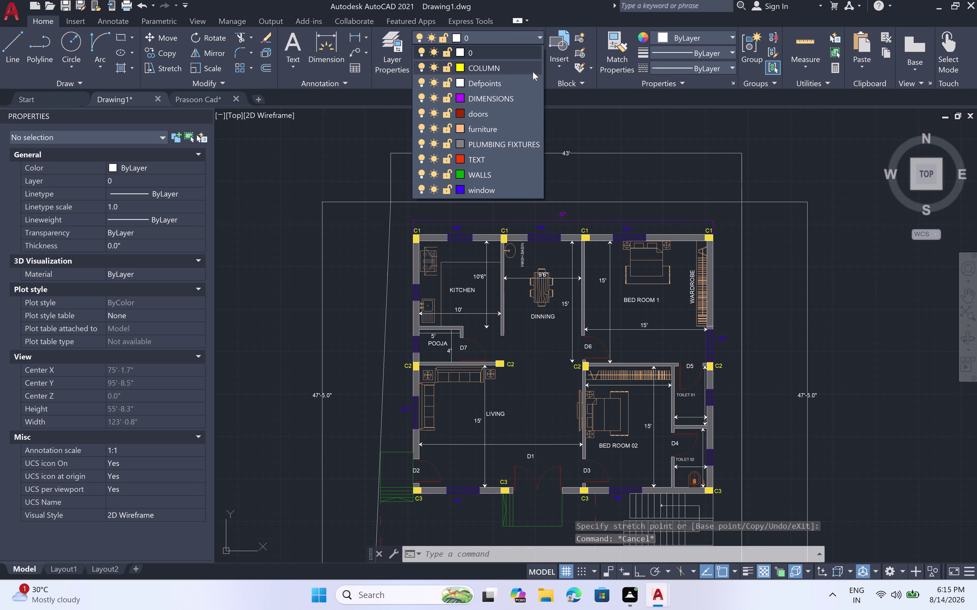
click(587, 121)
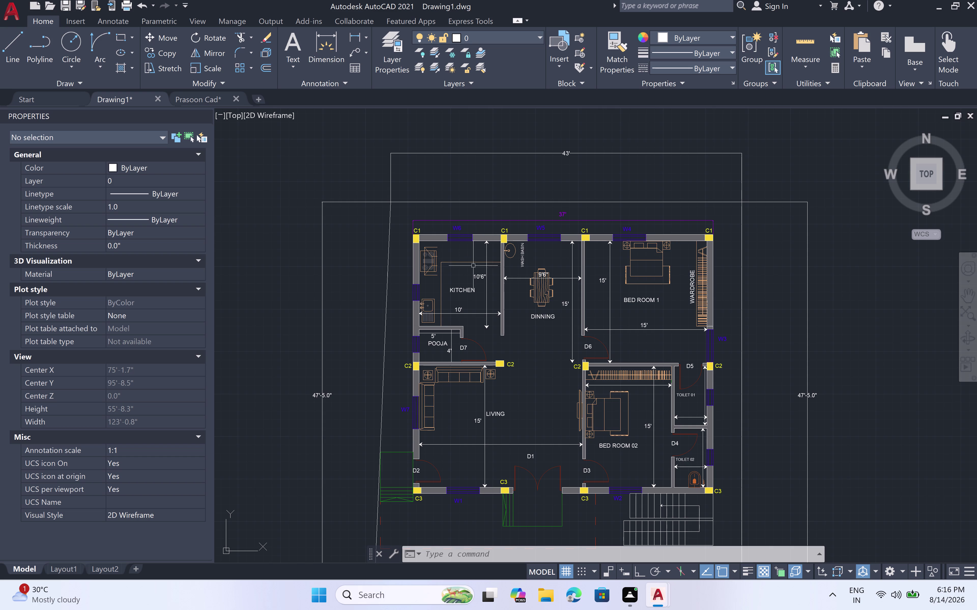
scroll(up, 3)
click(485, 292)
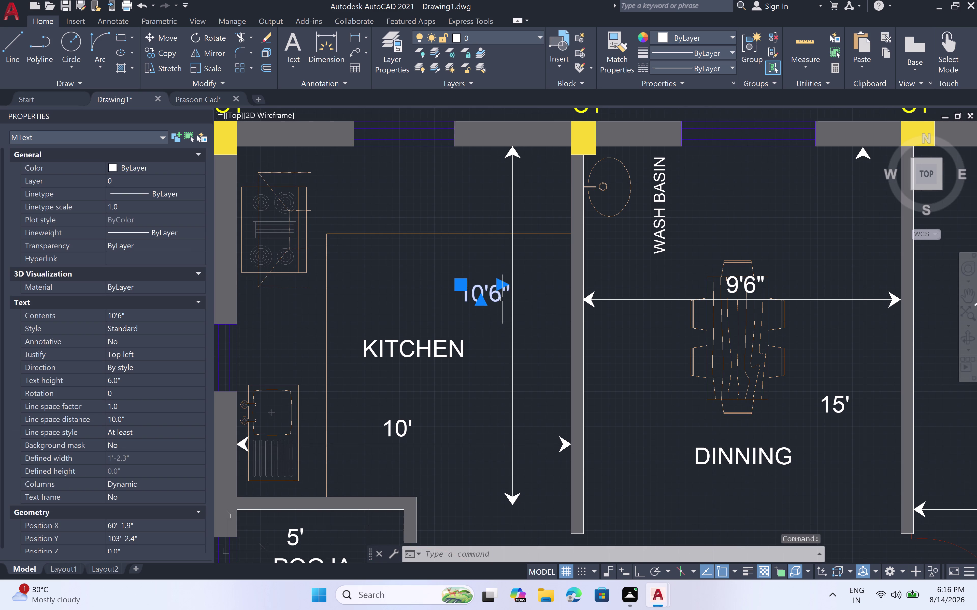
Copy the kitchen's 10'6" label onto Bed Room 02's width dimension line.
key(c)
key(o)
key(space)
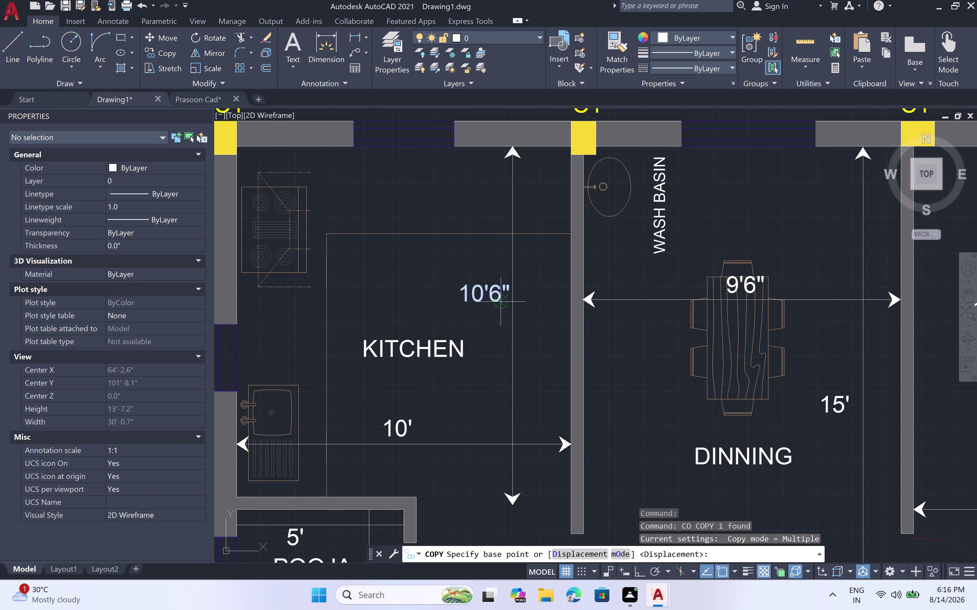
click(500, 302)
scroll(down, 3)
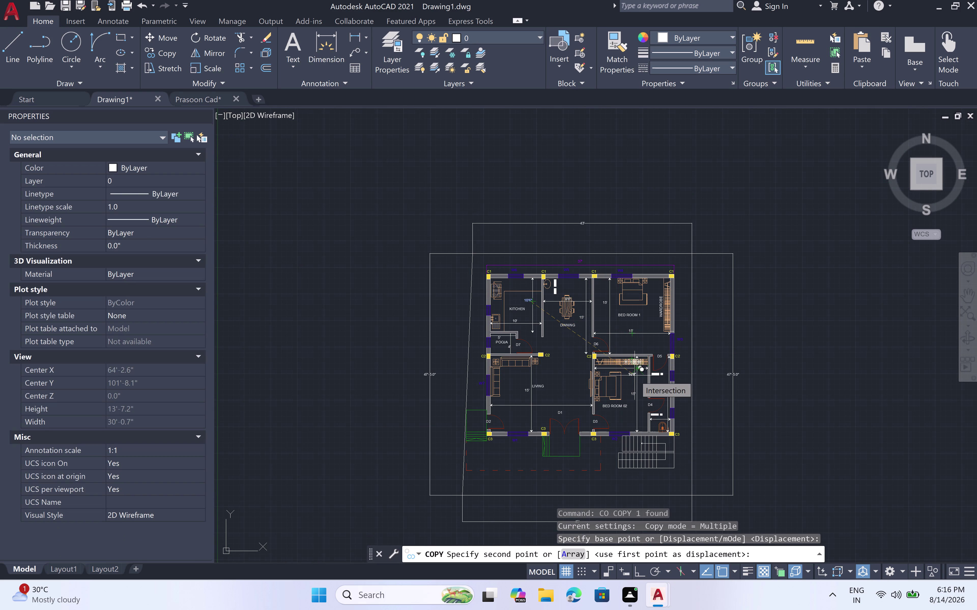
scroll(up, 3)
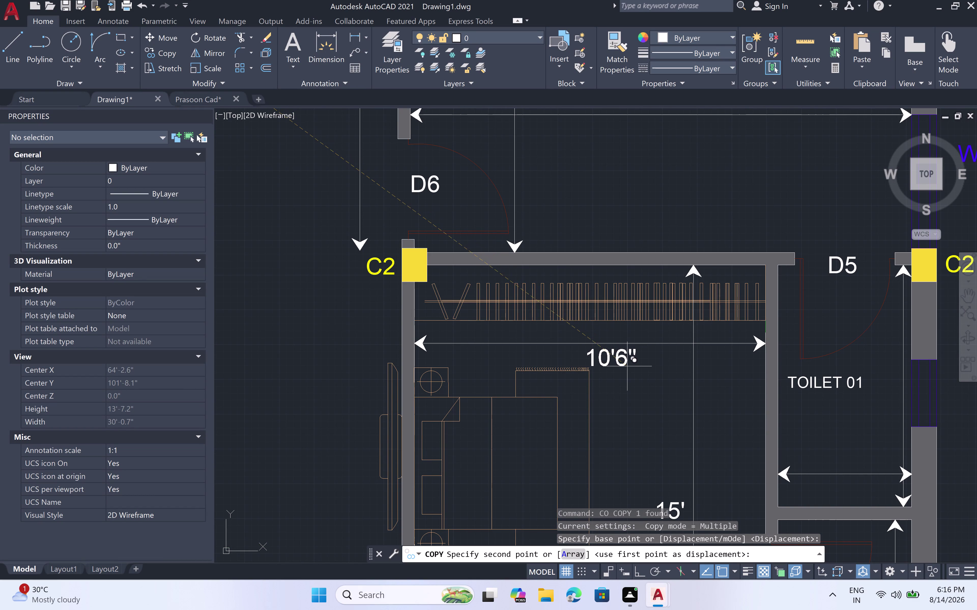
click(632, 365)
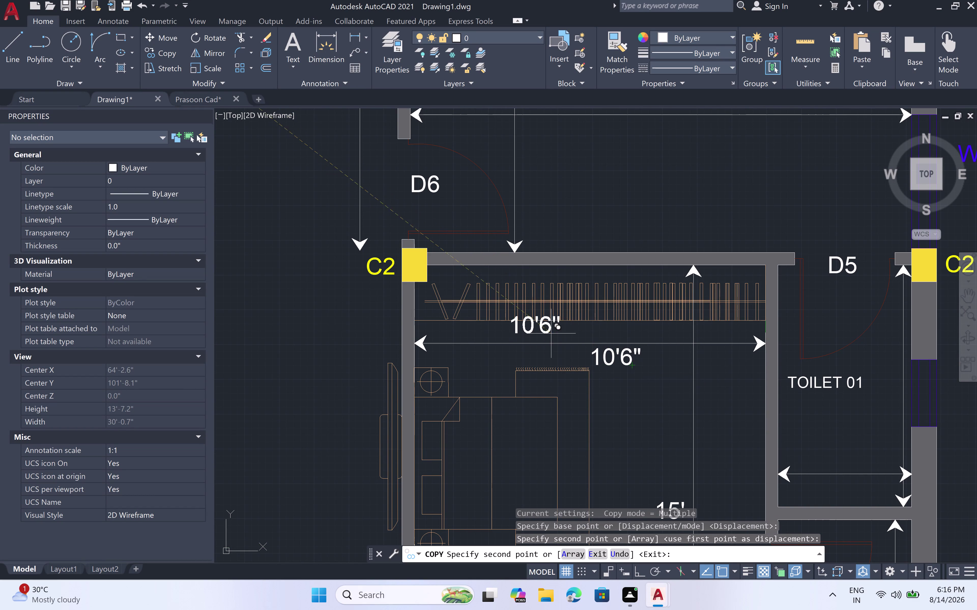
scroll(down, 3)
scroll(down, 3)
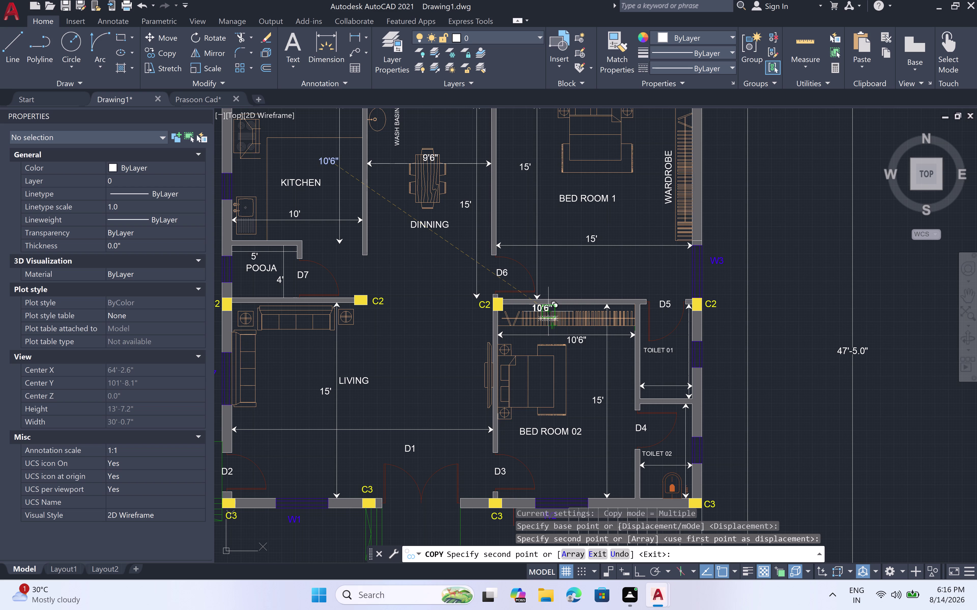
key(Escape)
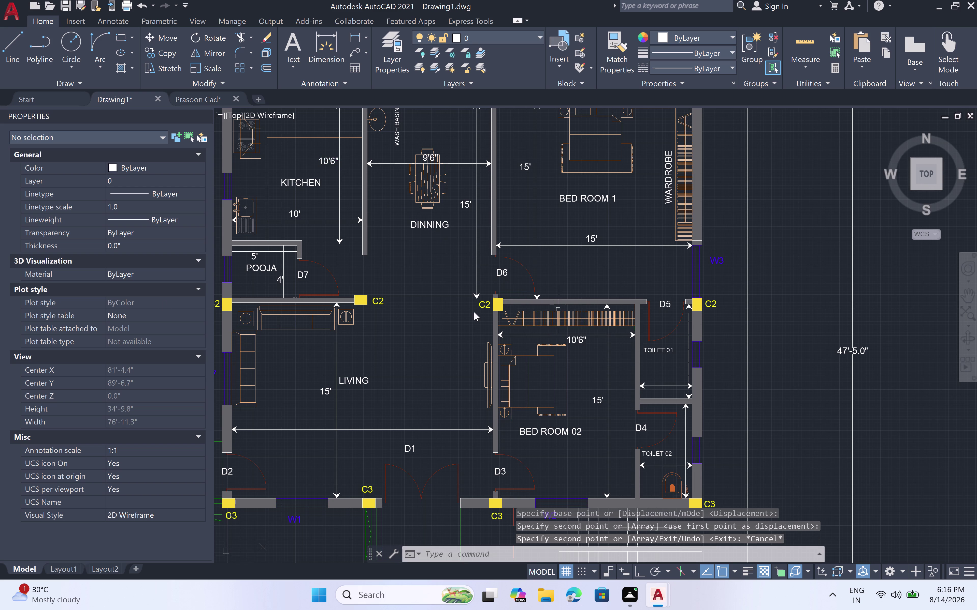
click(277, 282)
Copy the 4' label onto Toilet 01's width dimension line.
key(m)
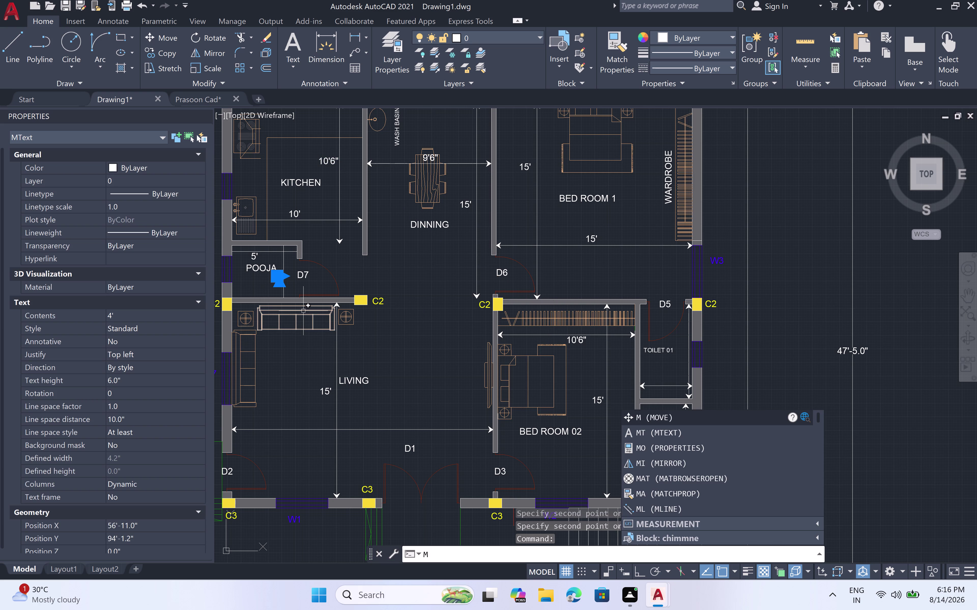
key(BackSpace)
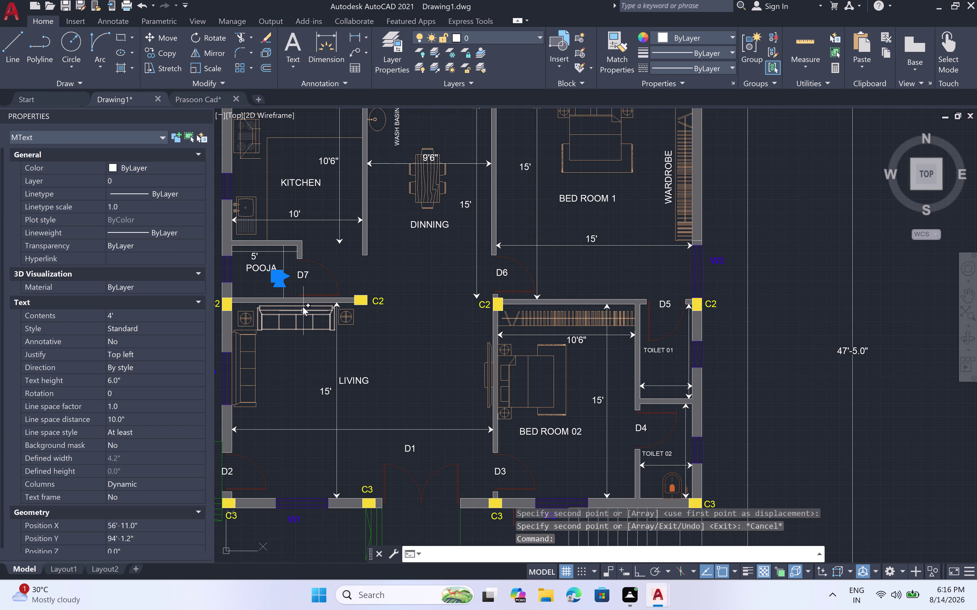
text(CO)
key(space)
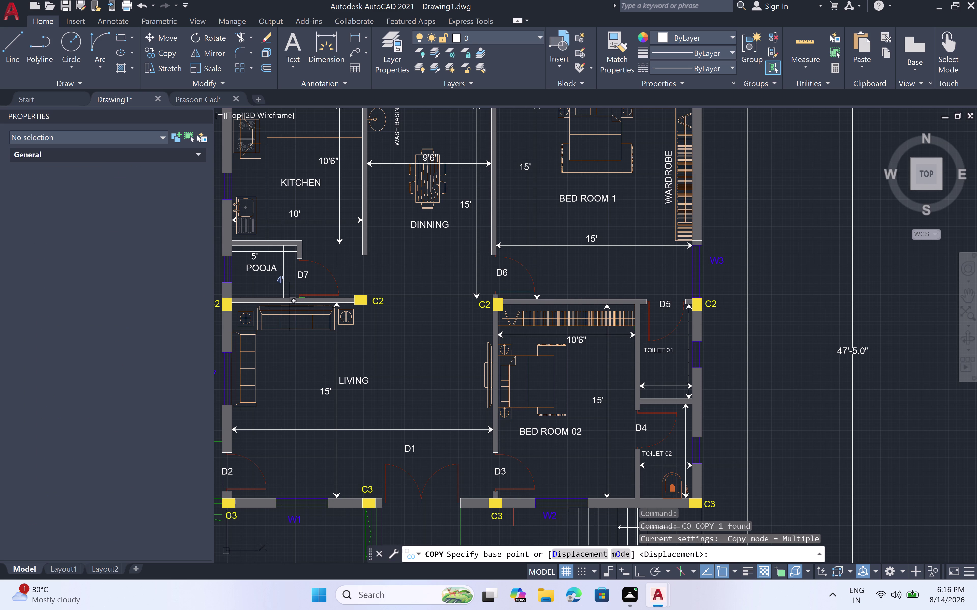
scroll(up, 3)
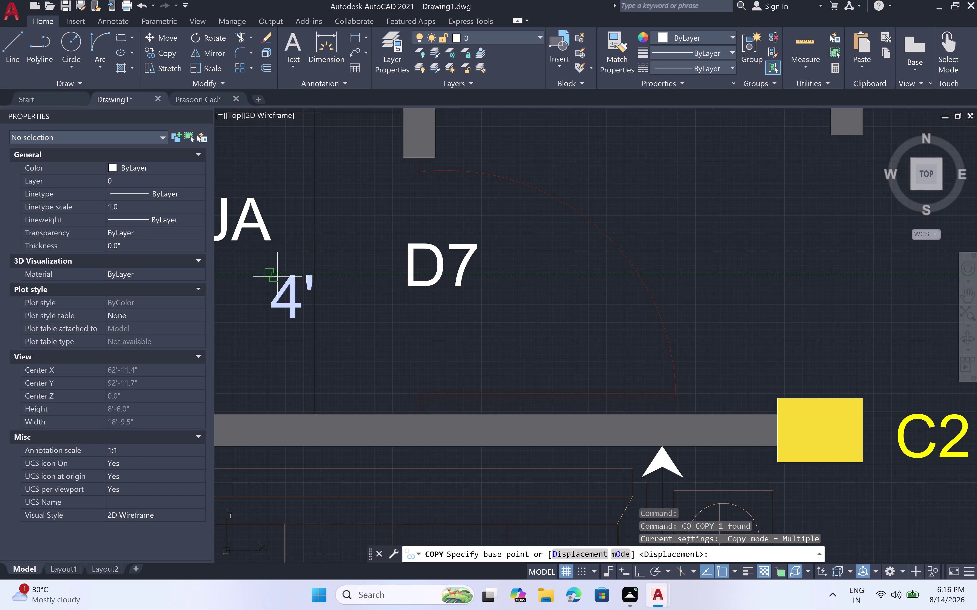
click(271, 274)
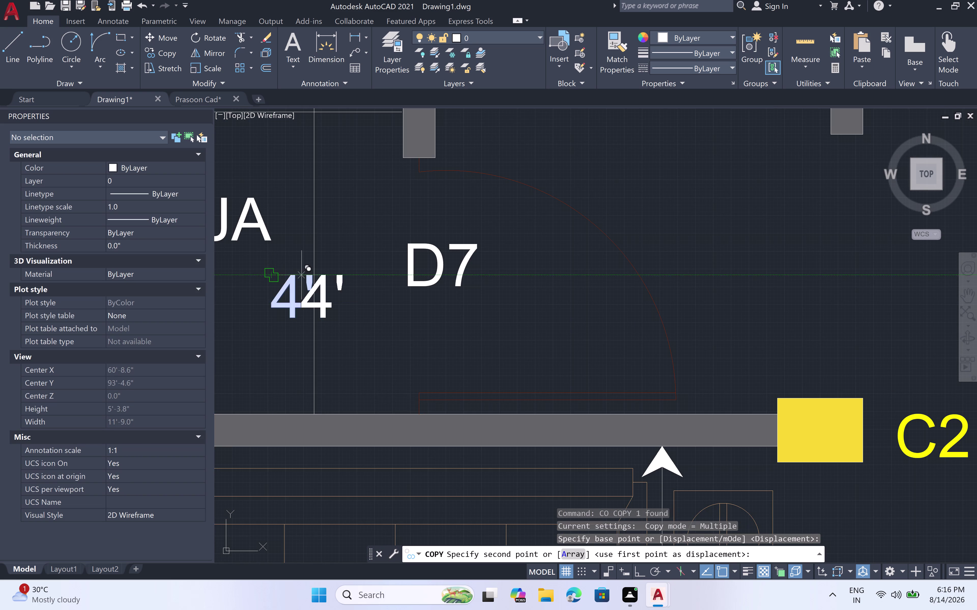
scroll(down, 3)
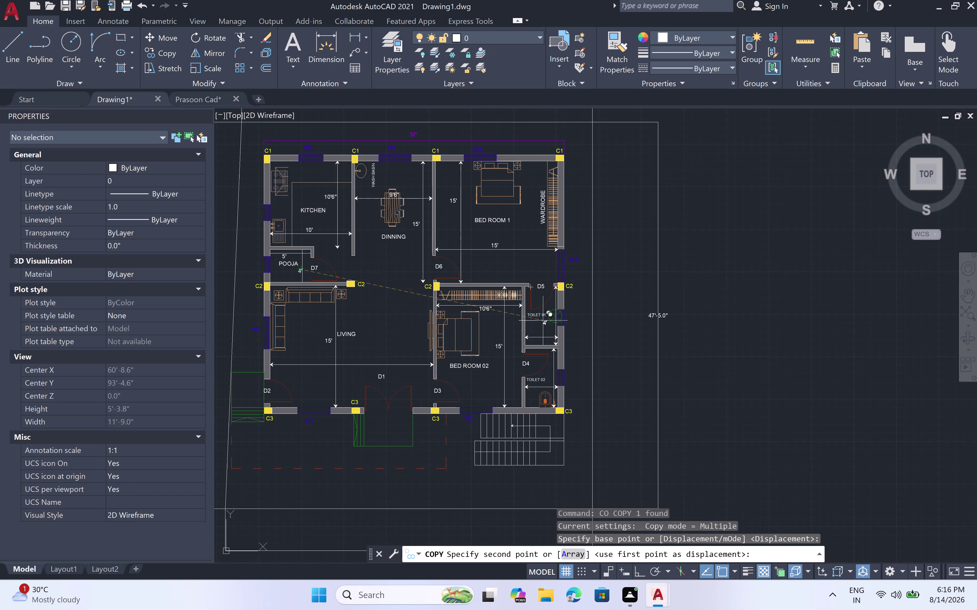
scroll(up, 3)
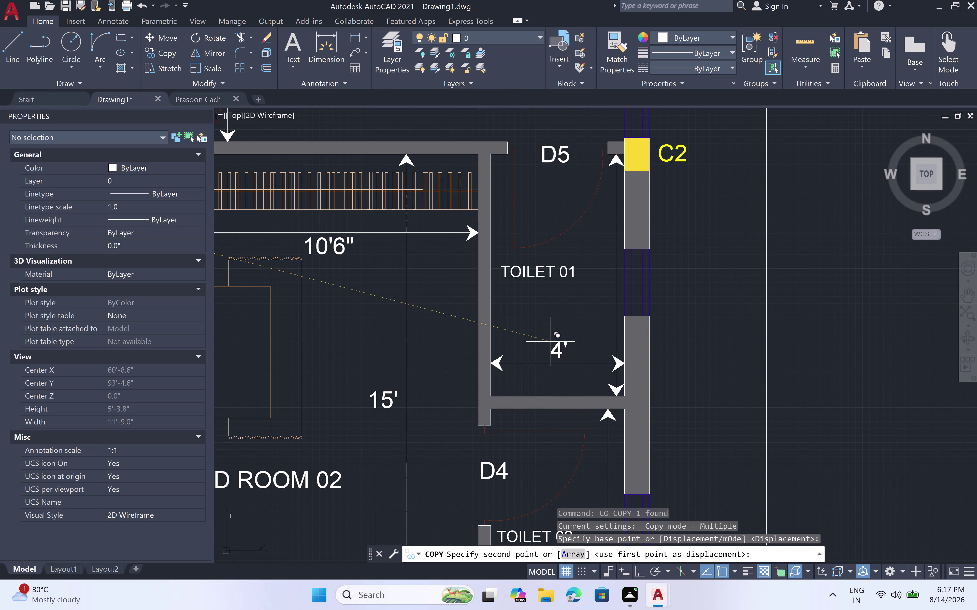
click(544, 341)
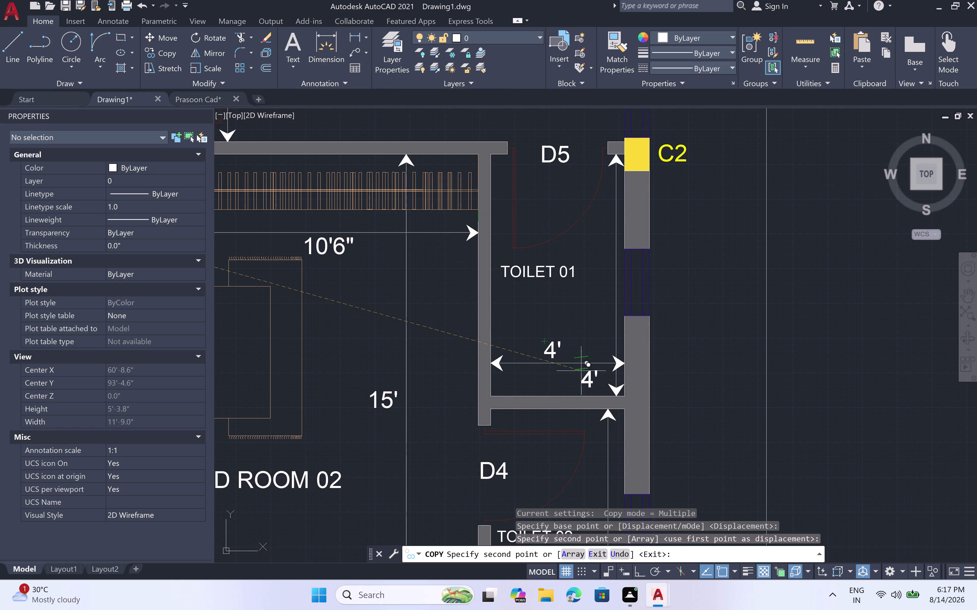
Place another copy of the 4' label under Toilet 02's dimension line, then end copying.
scroll(down, 3)
scroll(down, 3)
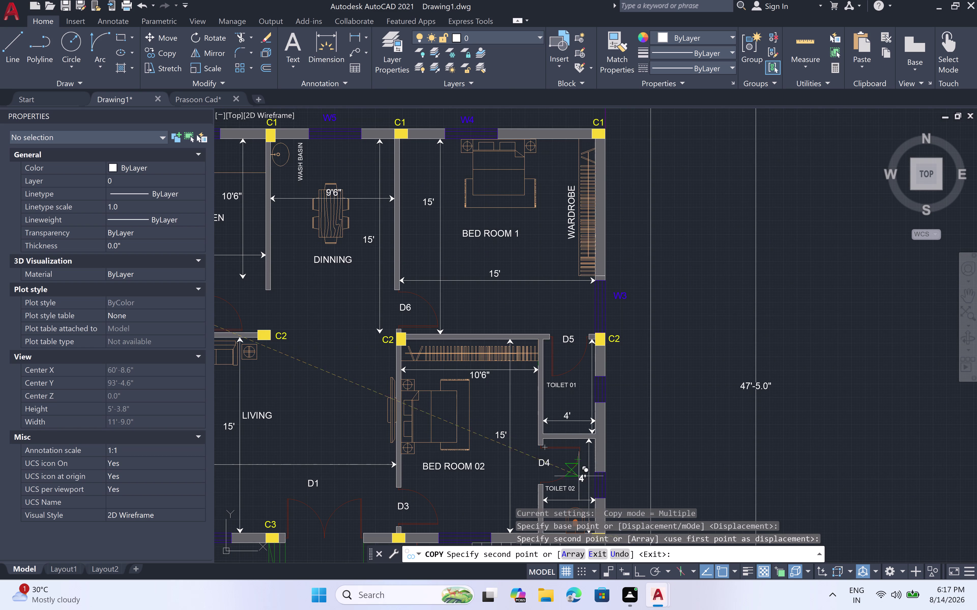
middle_drag(579, 481, 520, 359)
scroll(up, 3)
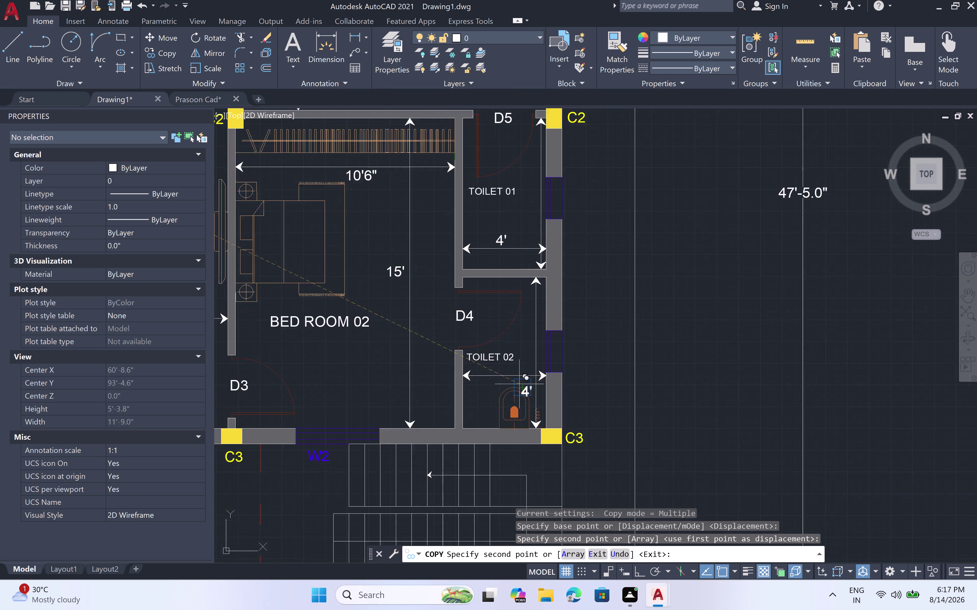
scroll(up, 3)
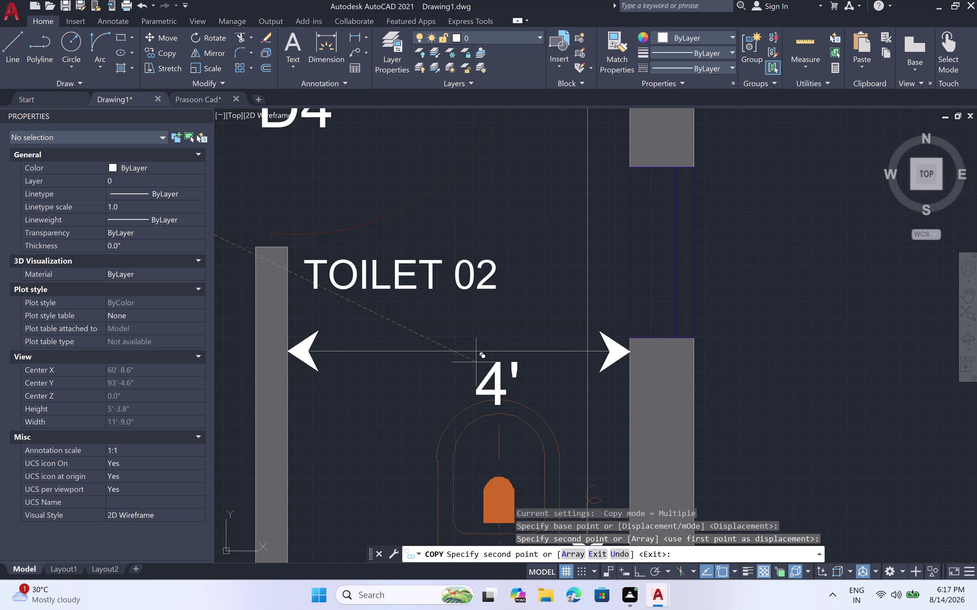
click(440, 361)
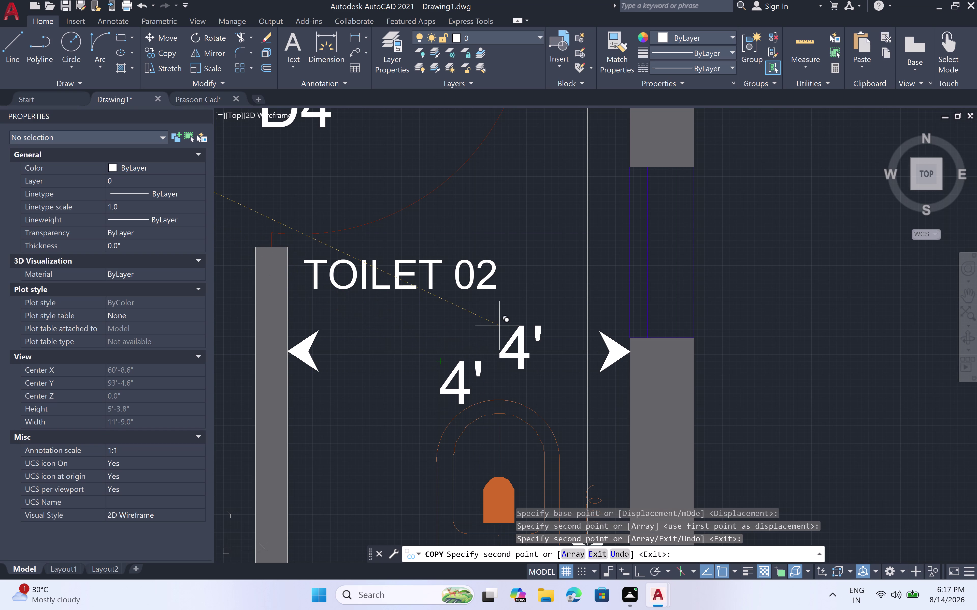
key(Escape)
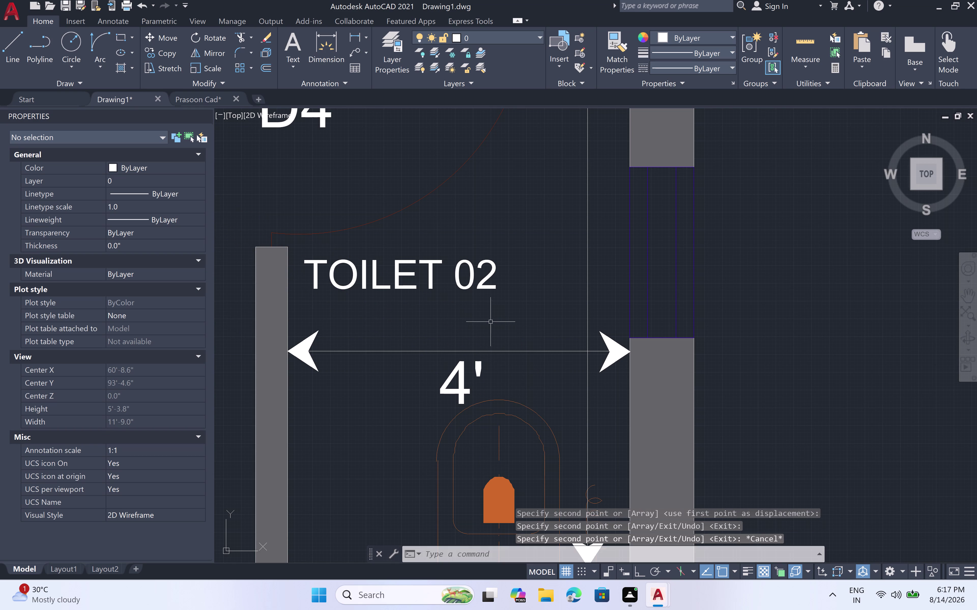
scroll(down, 3)
Write a 7'3" multiline text label in a box above Toilet 02.
key(m)
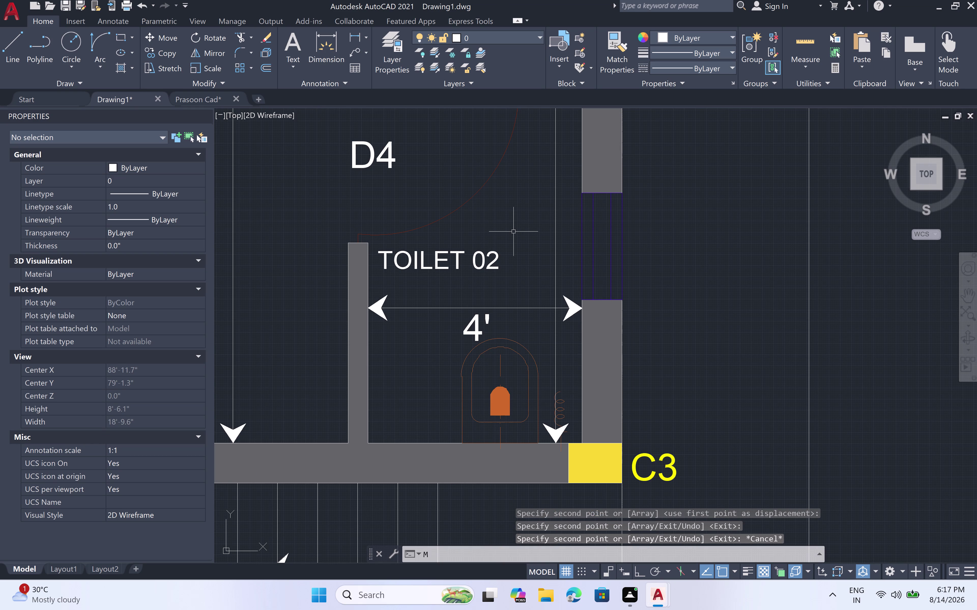
text(T)
key(space)
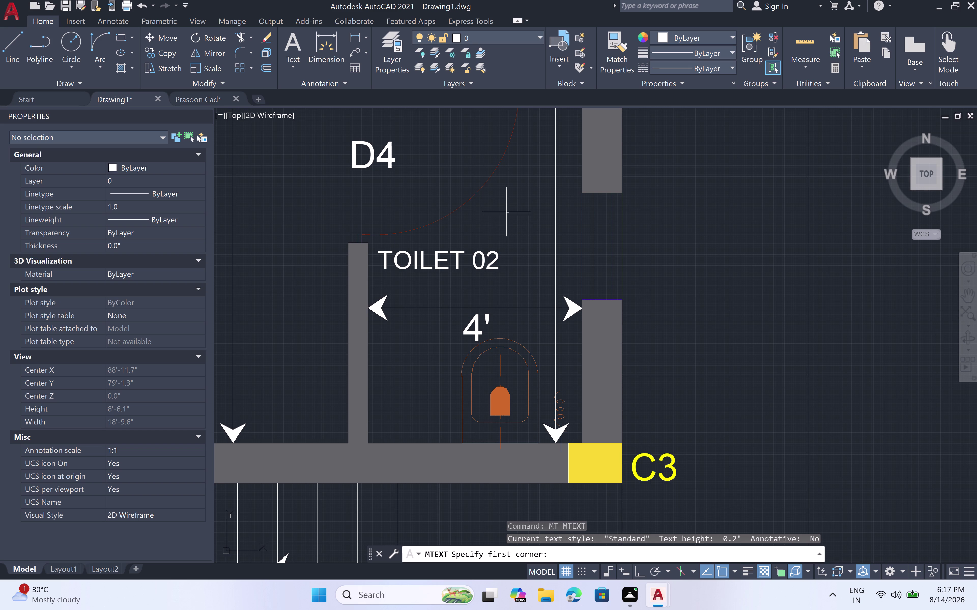
click(508, 207)
click(546, 243)
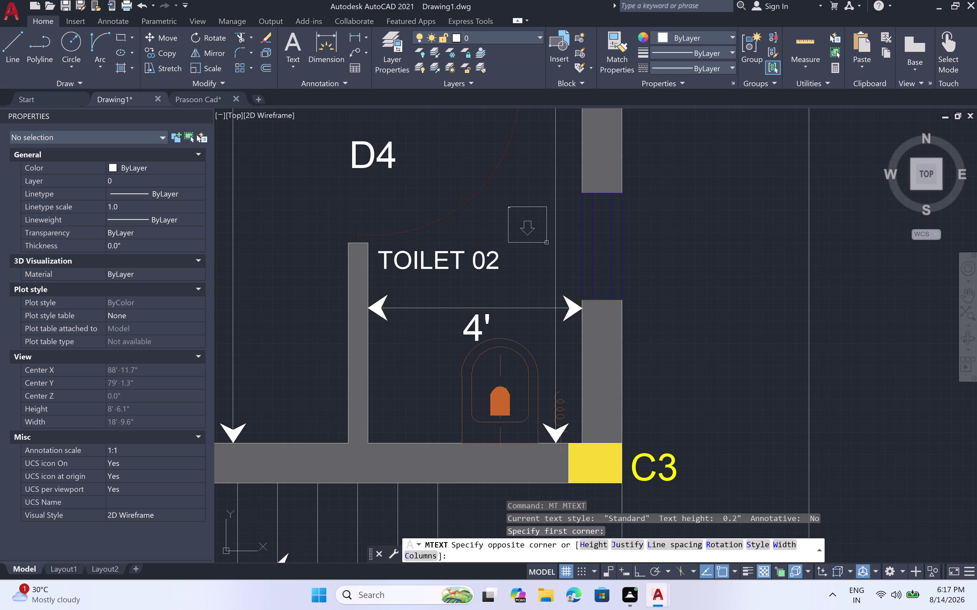
key(7)
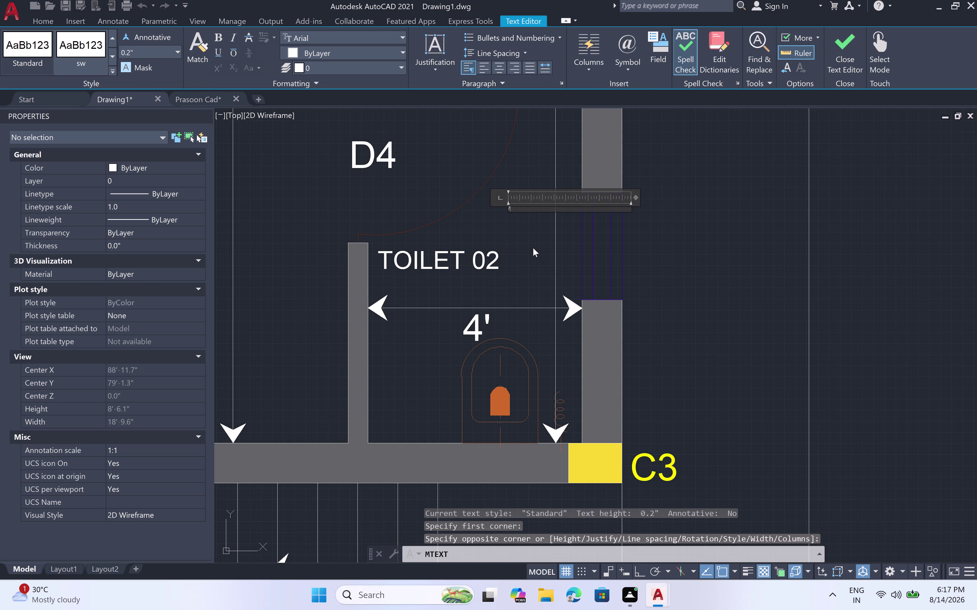
key(apostrophe)
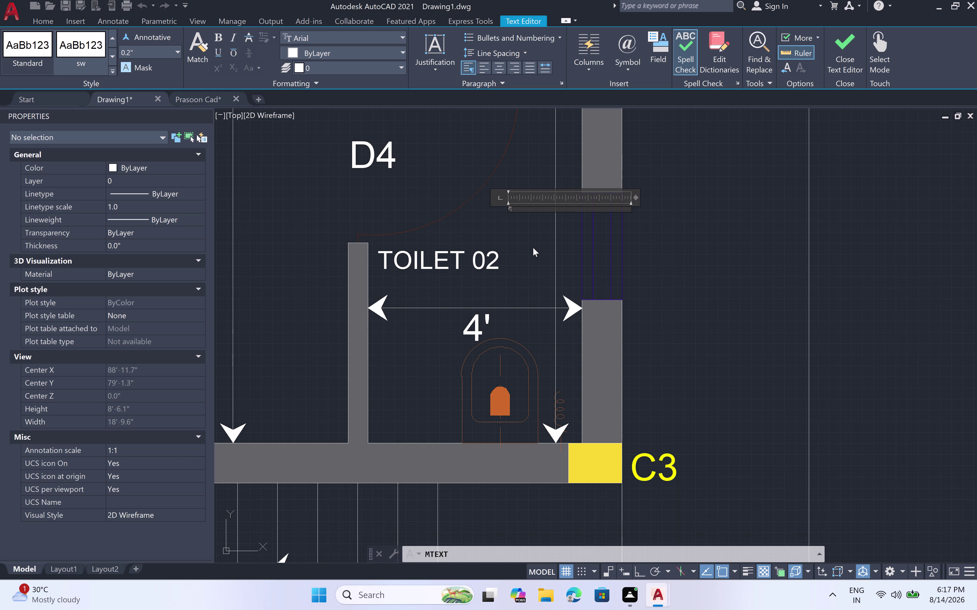
key(3)
key(shift+quotedbl)
key(space)
click(527, 241)
click(508, 204)
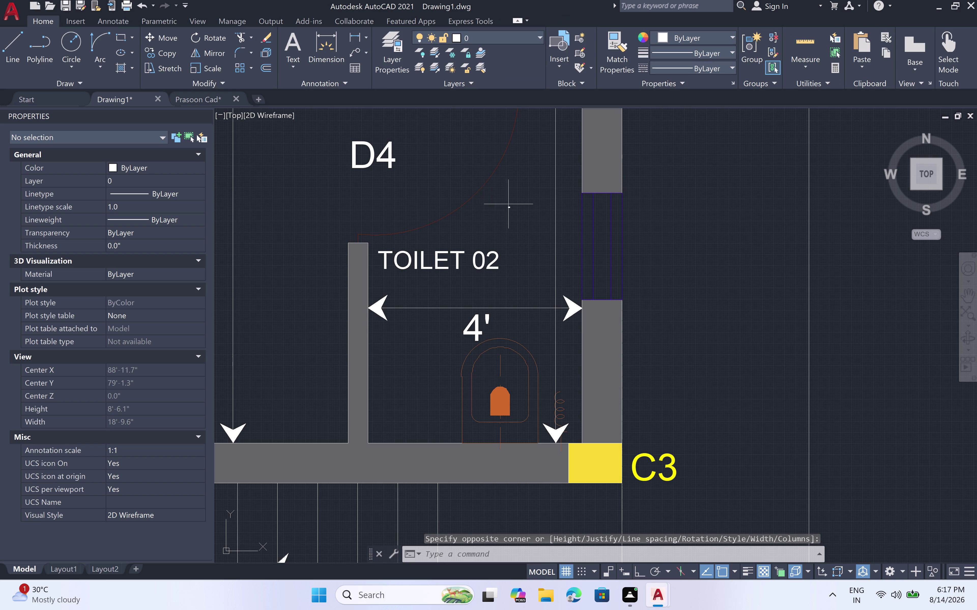
Change the 7'3" label's text height to 6 inches in Properties.
click(513, 207)
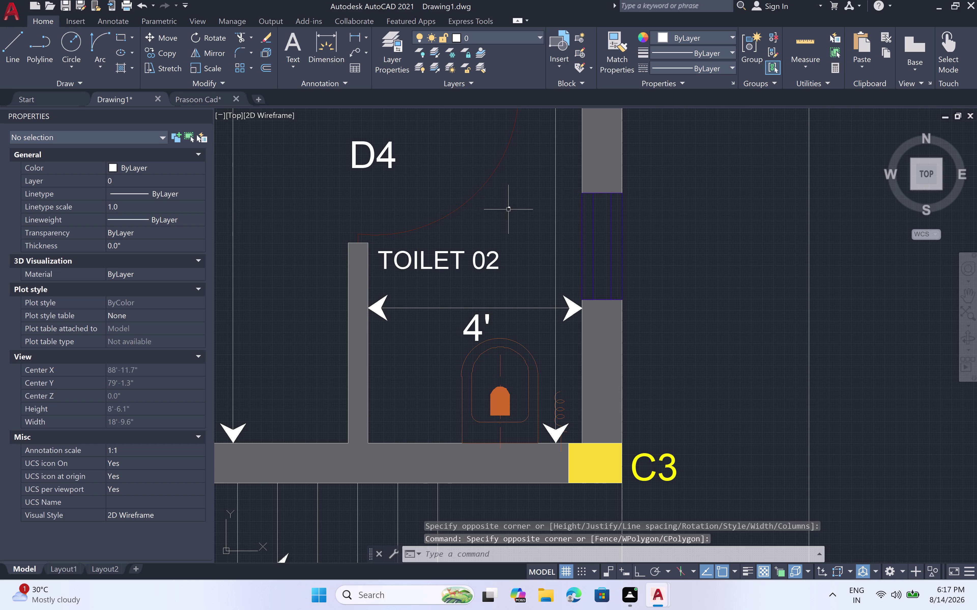
click(508, 207)
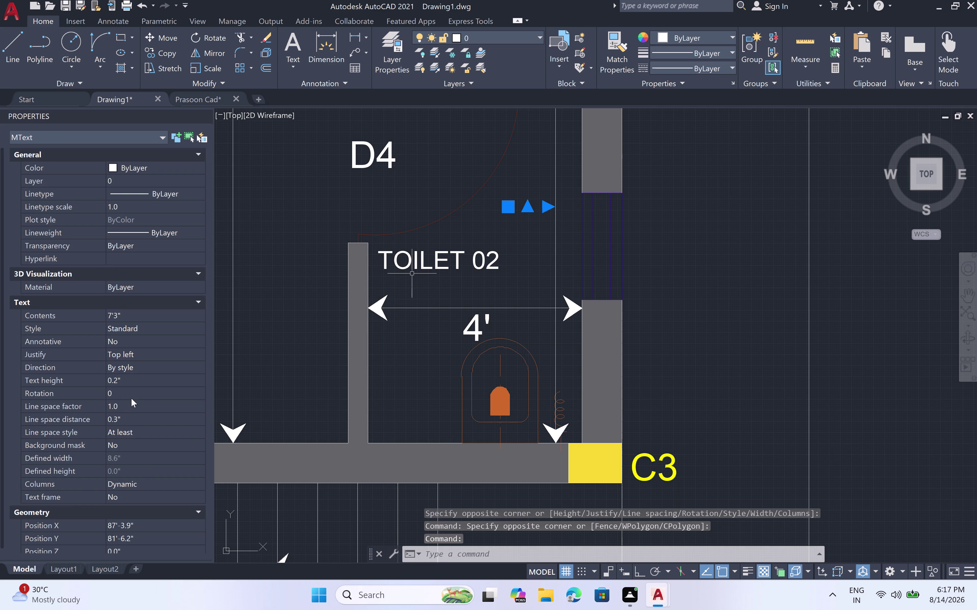
click(126, 376)
key(BackSpace)
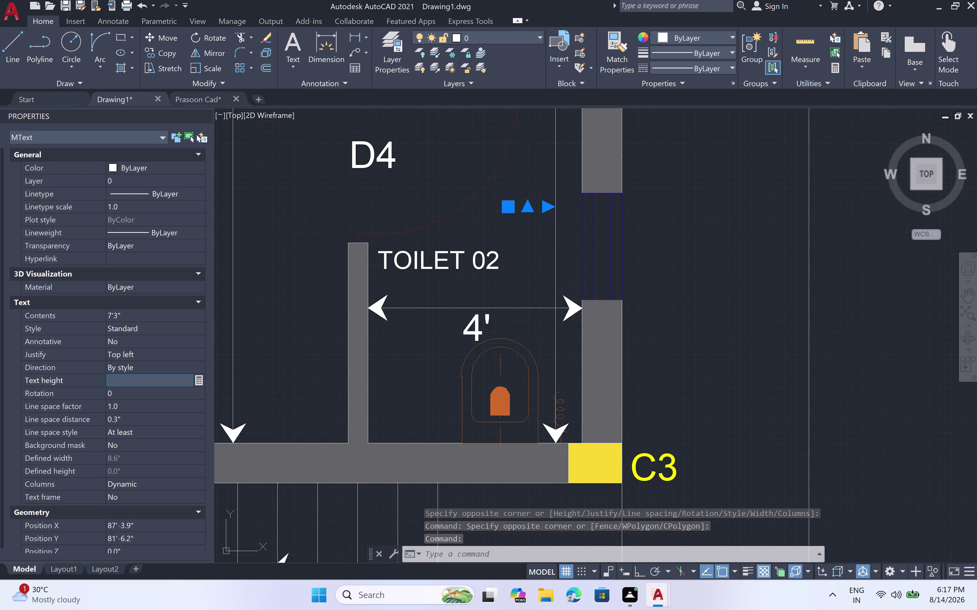
key(6)
key(shift+quotedbl)
key(space)
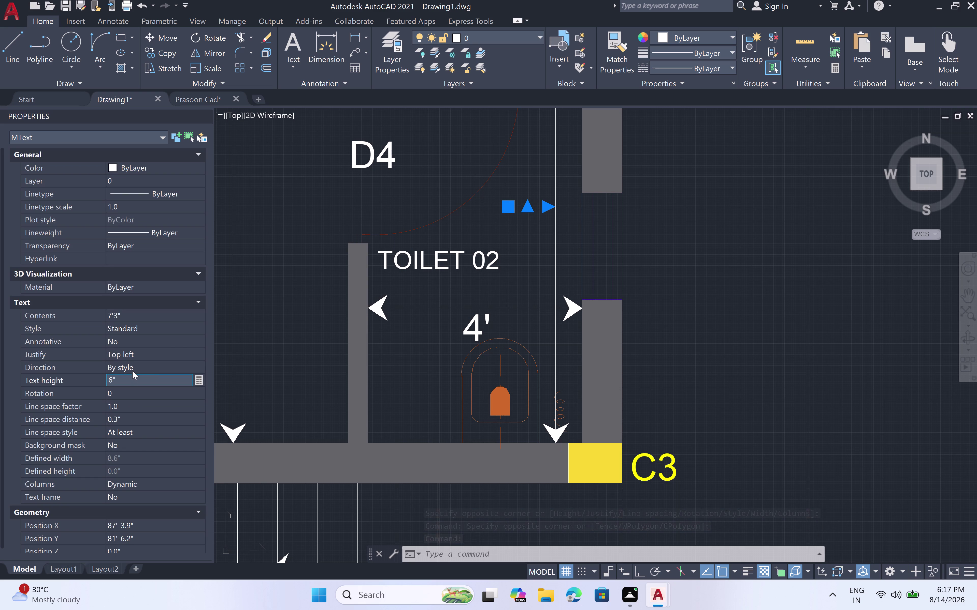
click(542, 241)
key(Escape)
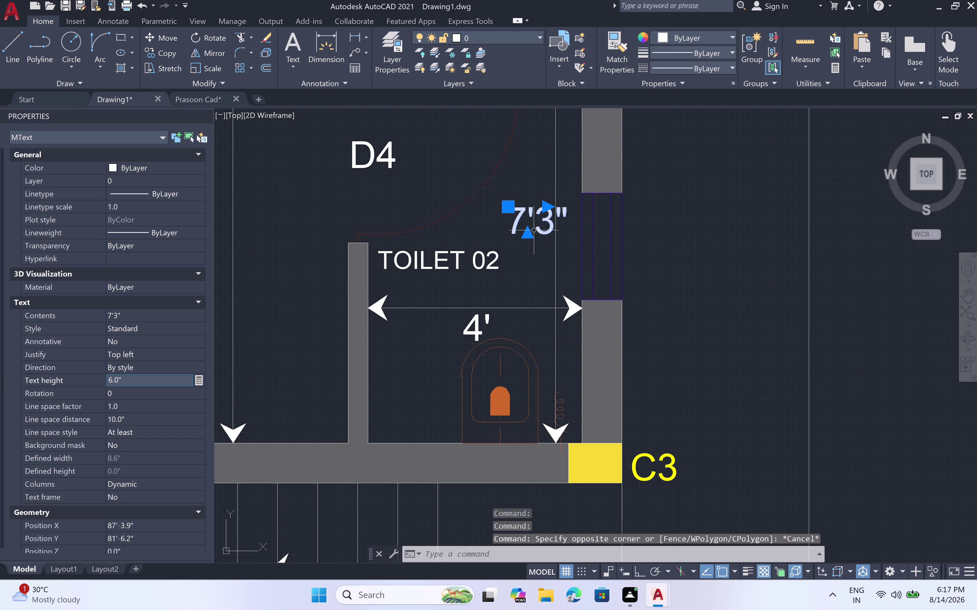
key(m)
key(space)
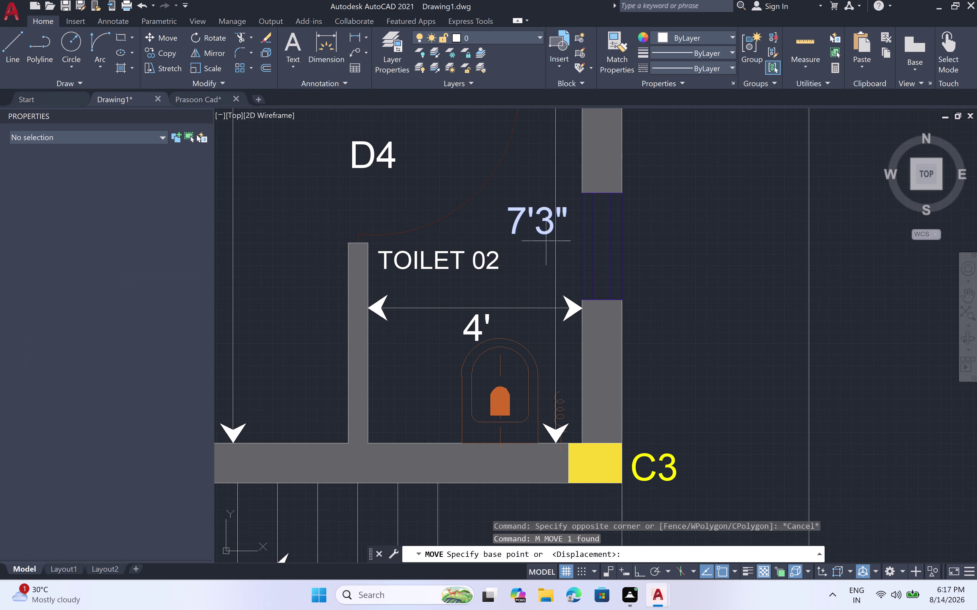
Move the 7'3" label slightly left, beside Toilet 02.
click(543, 225)
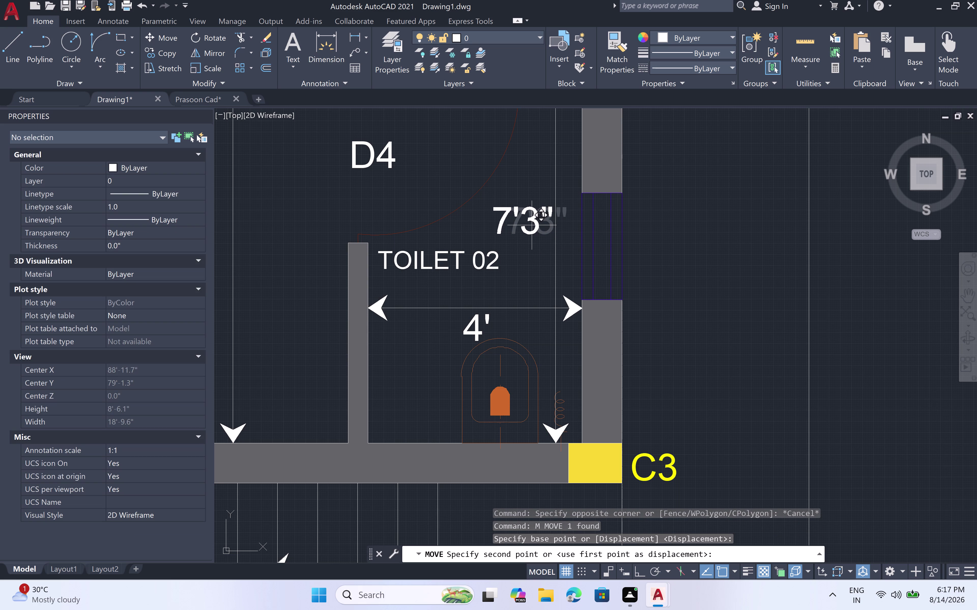
click(530, 226)
key(Escape)
scroll(down, 3)
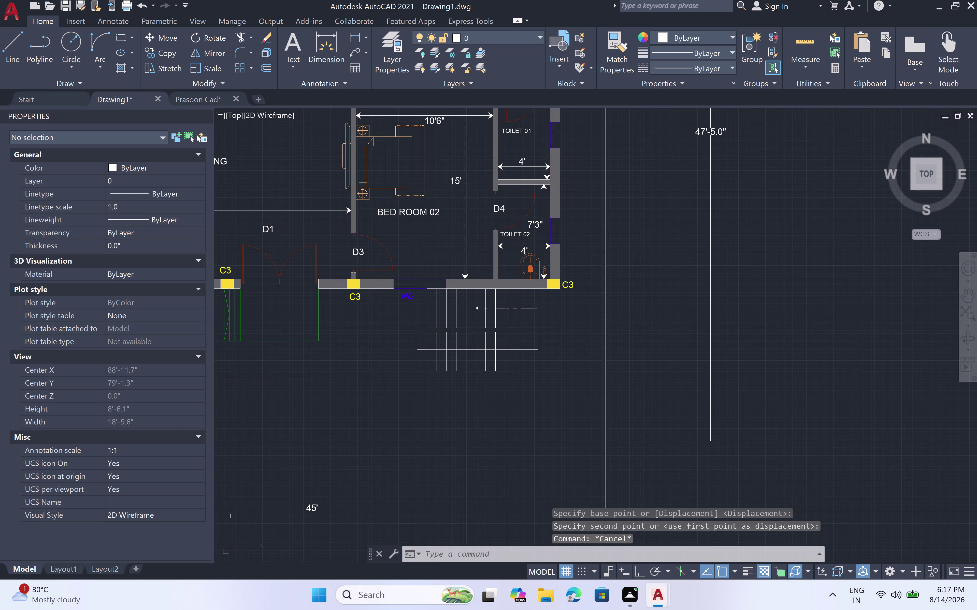
middle_drag(532, 147, 513, 179)
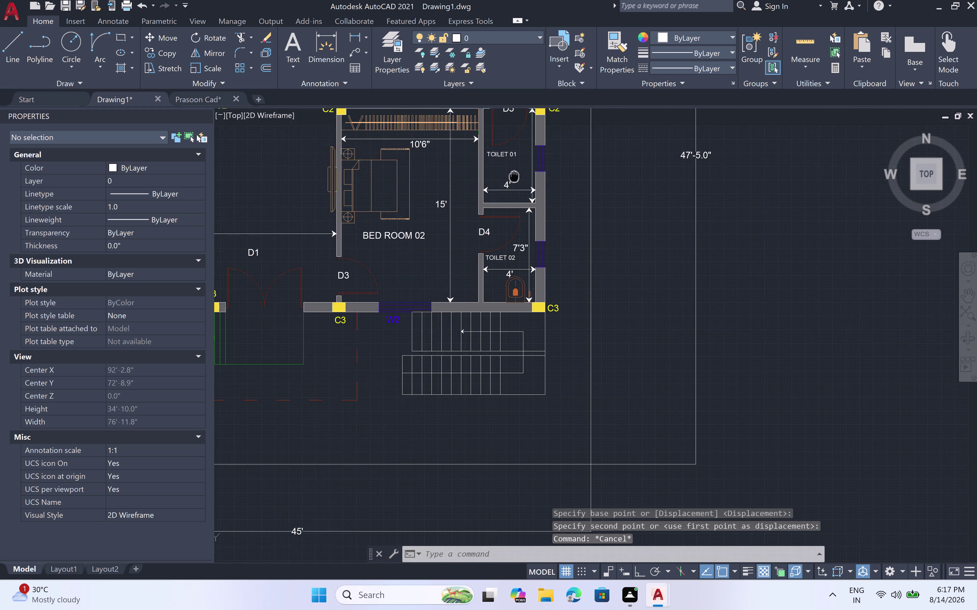
middle_drag(512, 178, 485, 230)
scroll(up, 3)
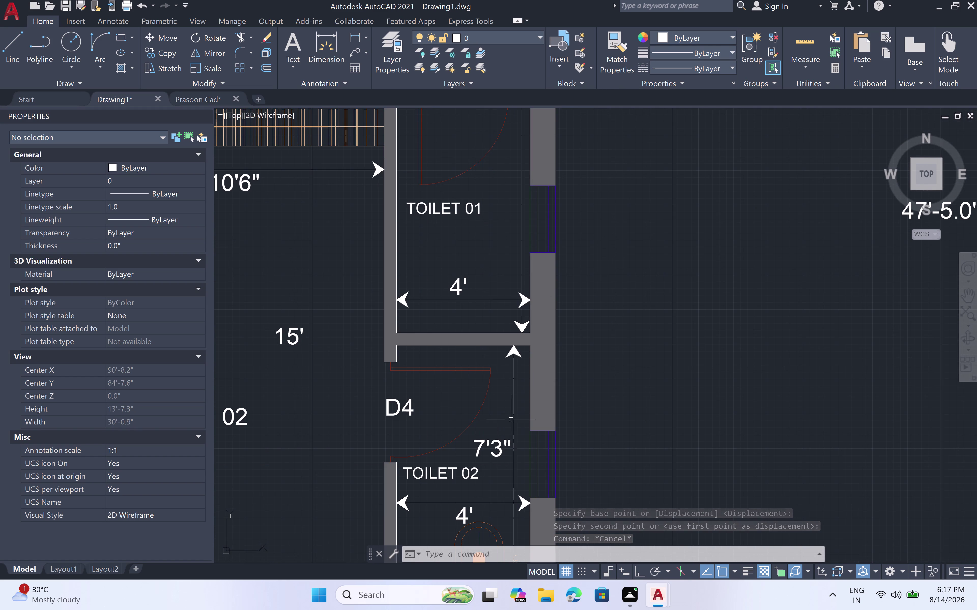
Copy the 7'3" label up beside Toilet 01.
click(491, 438)
click(495, 447)
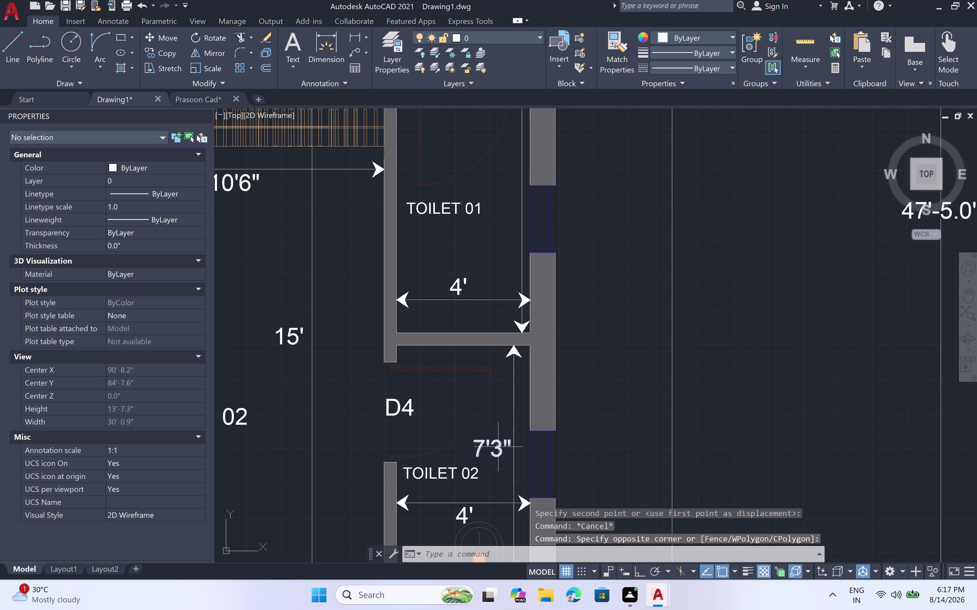
click(498, 447)
key(c)
key(o)
key(space)
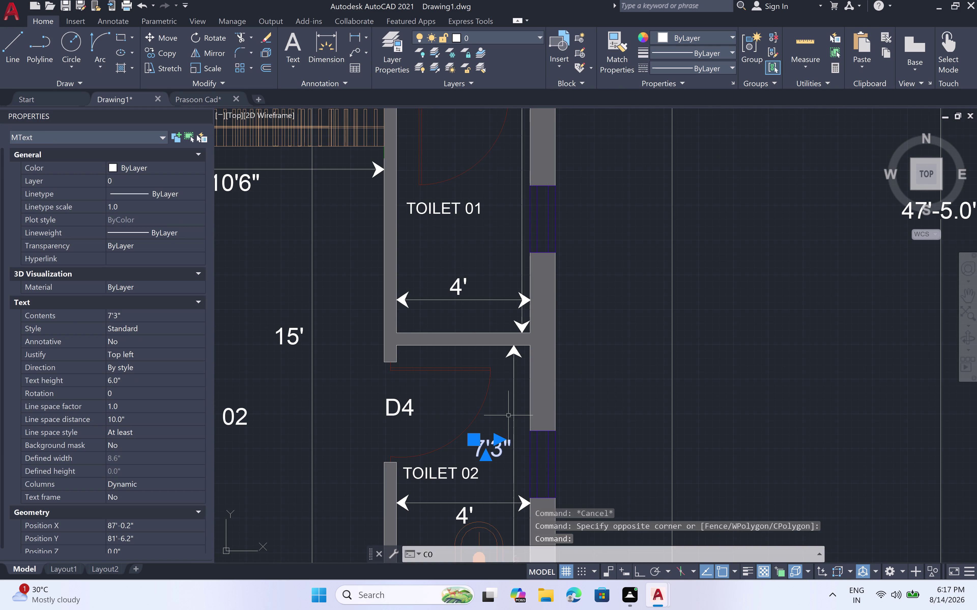
click(495, 451)
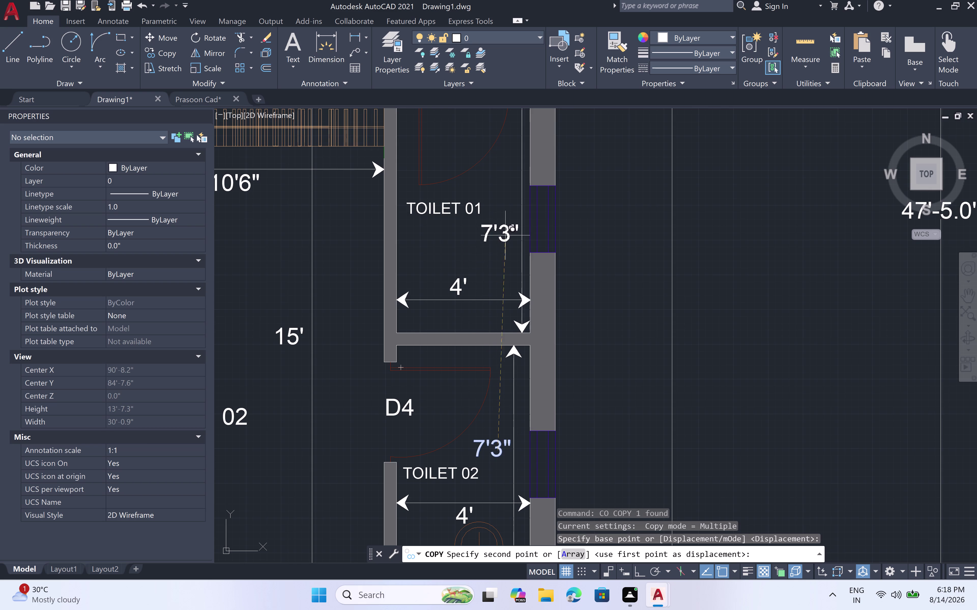
click(504, 176)
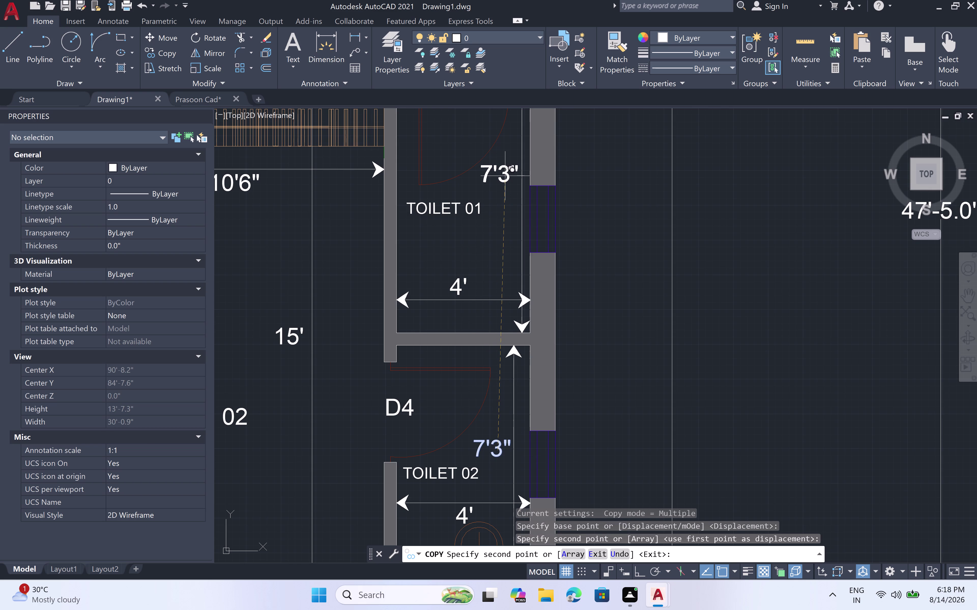
key(Escape)
scroll(down, 3)
scroll(down, 3)
scroll(down, 3)
scroll(up, 3)
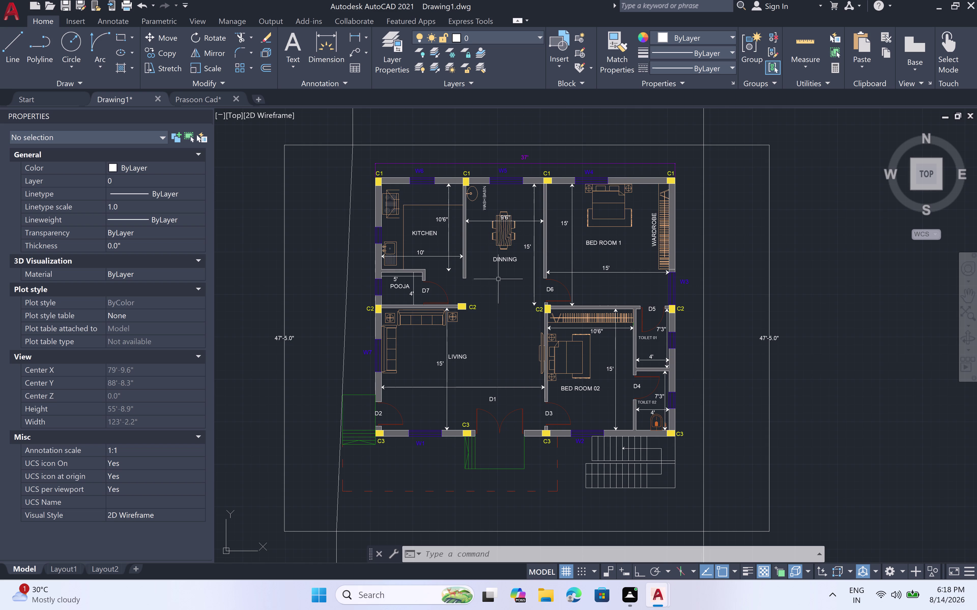
scroll(up, 3)
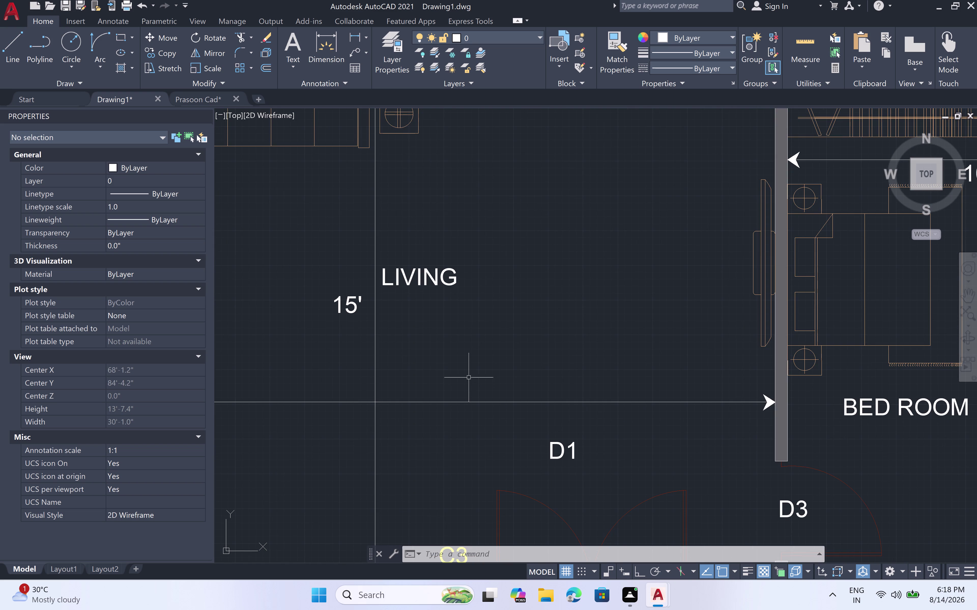
key(m)
key(t)
key(space)
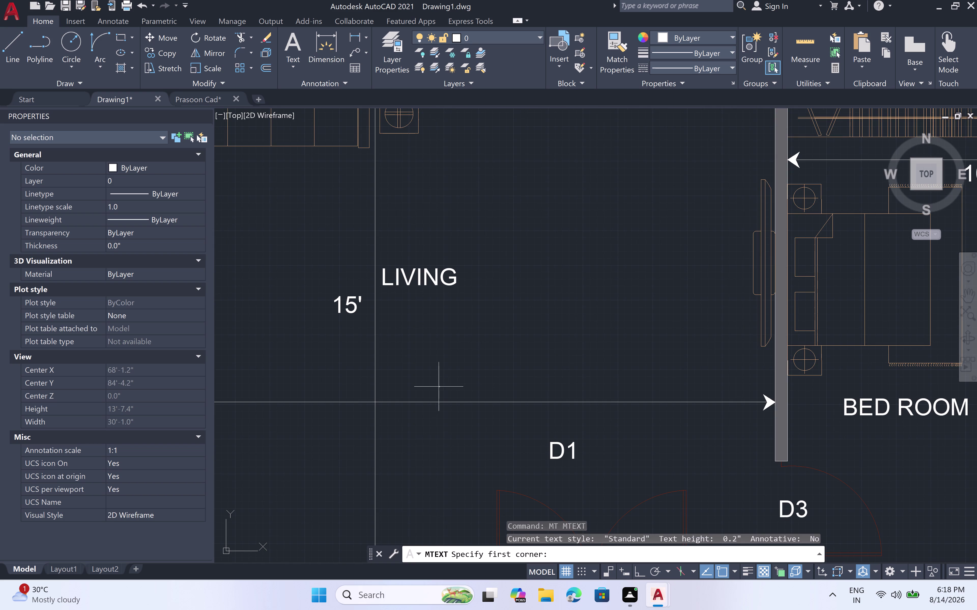
click(426, 367)
click(496, 392)
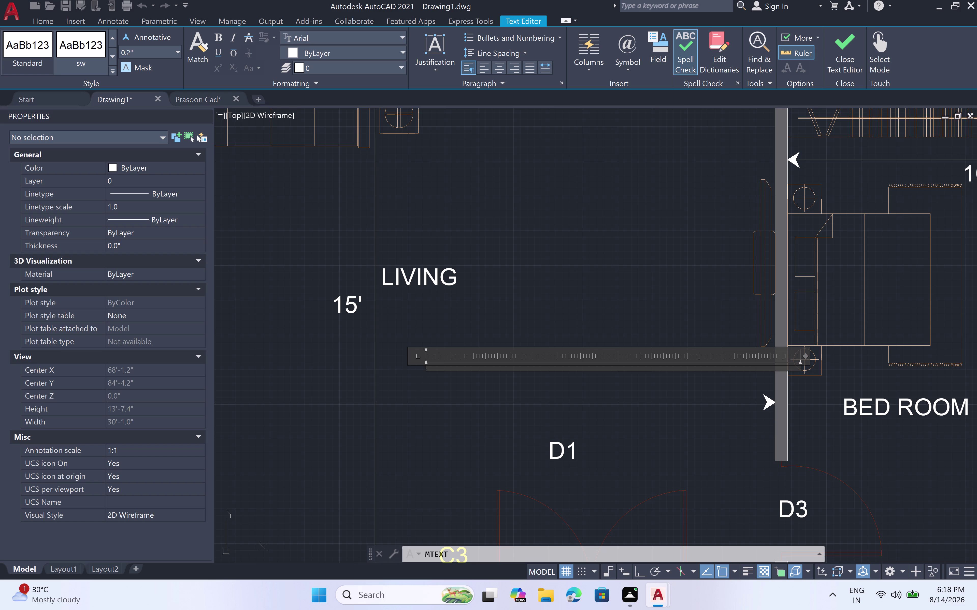
text(2)
text(0')
click(462, 375)
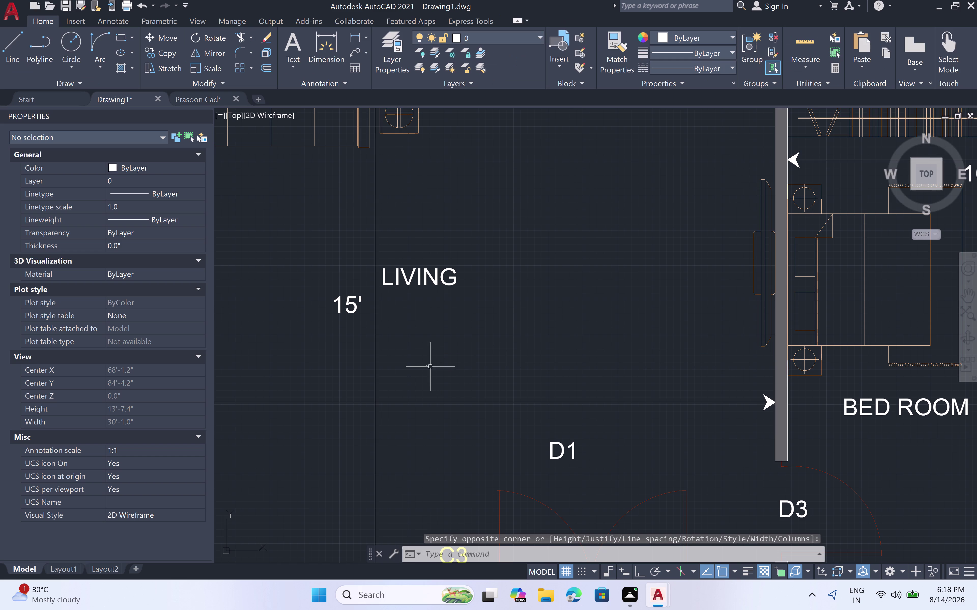
click(426, 365)
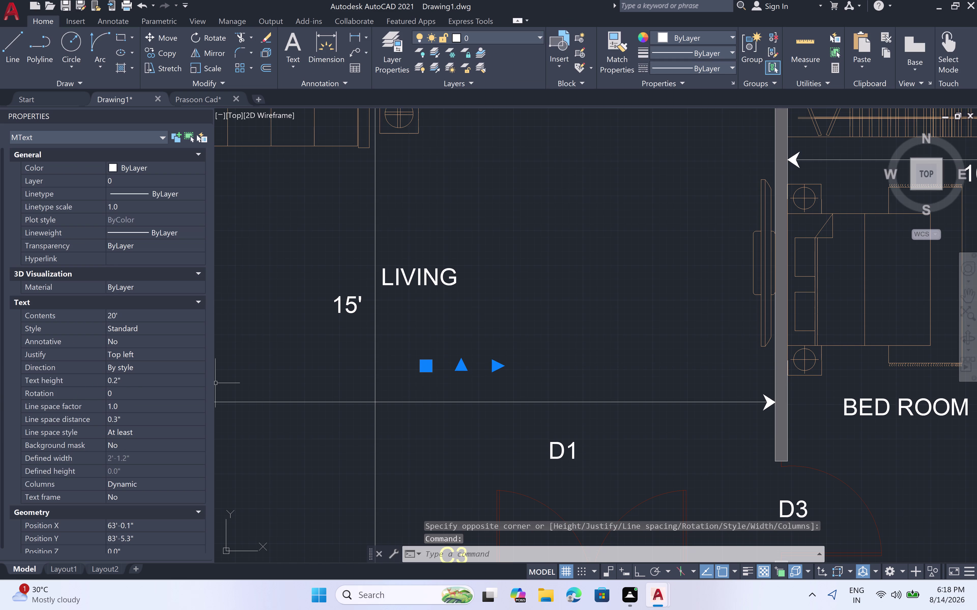
click(132, 380)
key(BackSpace)
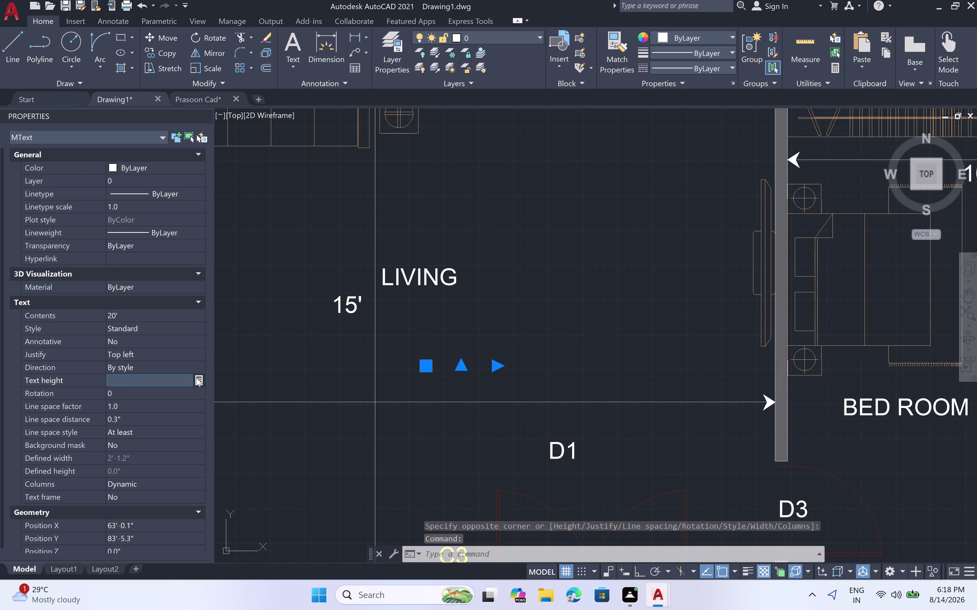
key(6)
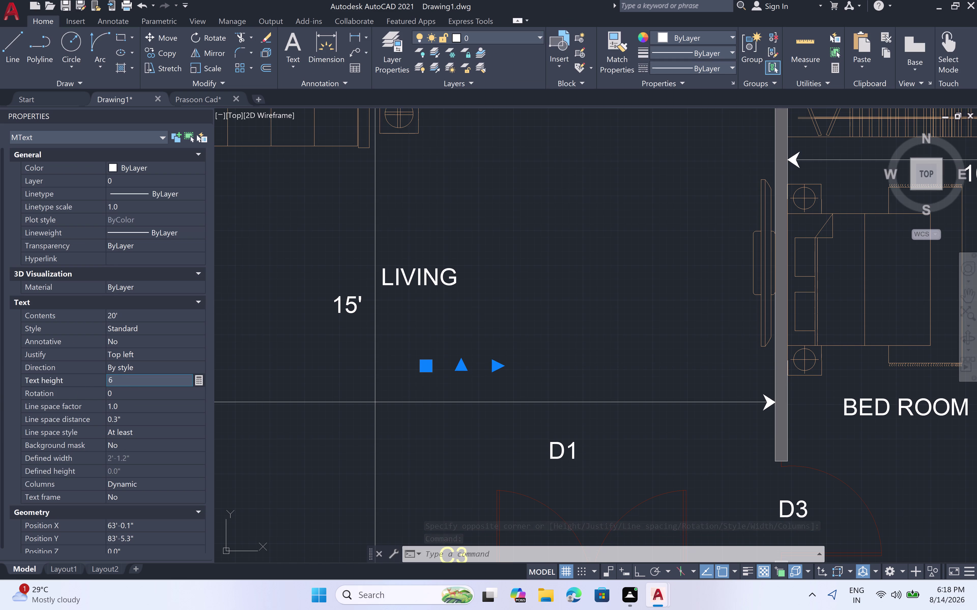
key(shift+quotedbl)
key(space)
click(442, 333)
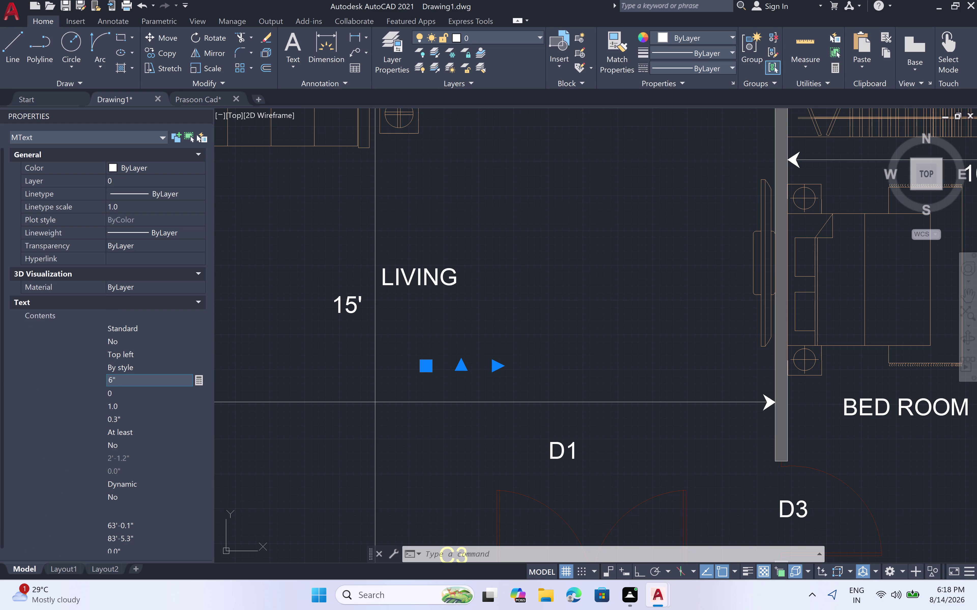
key(Escape)
key(Escape)
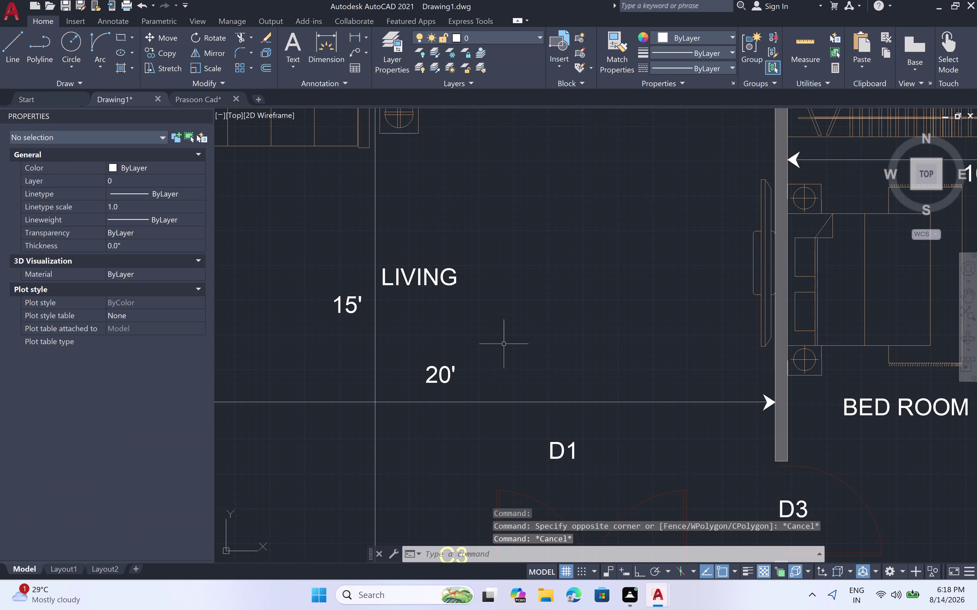
scroll(down, 3)
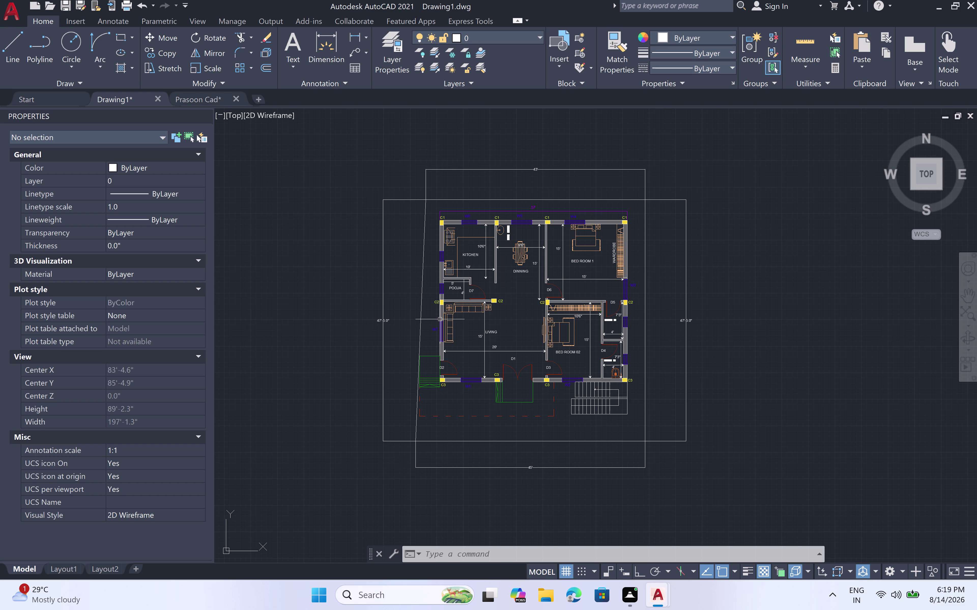
Zoom in on the pooja room's outer wall and its window.
scroll(up, 3)
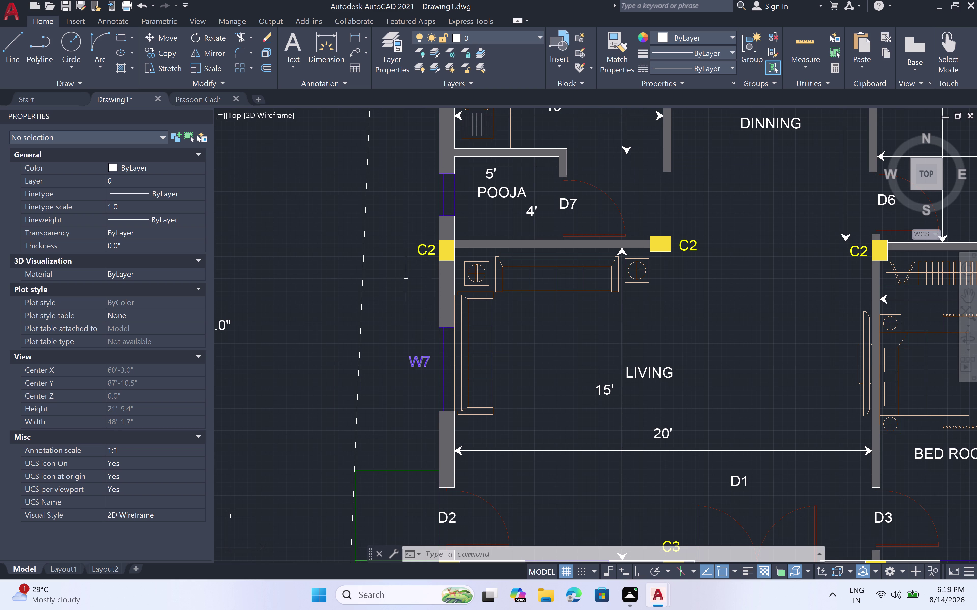
click(402, 186)
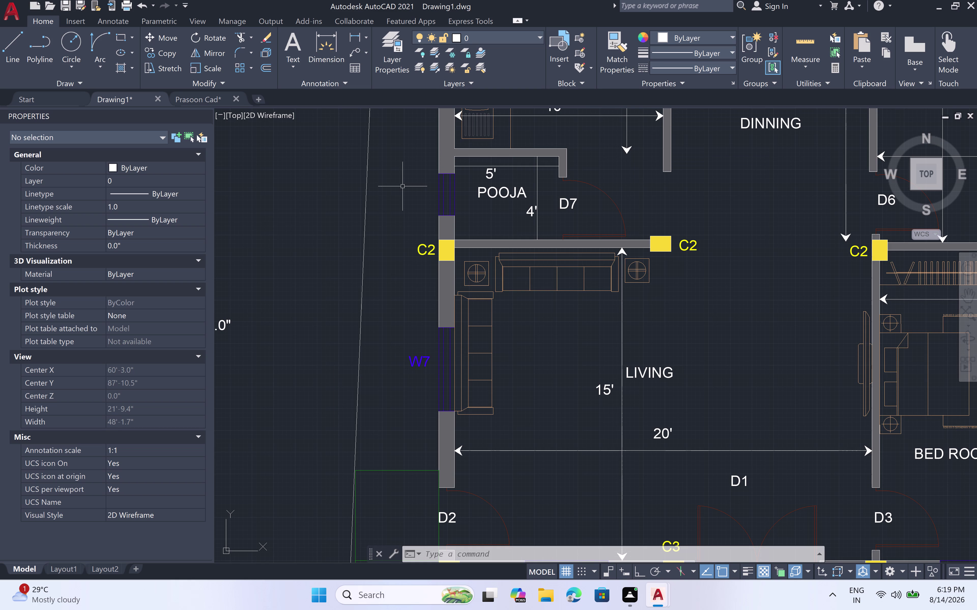
Write the label VW1 in a text box beside the pooja room window.
click(426, 203)
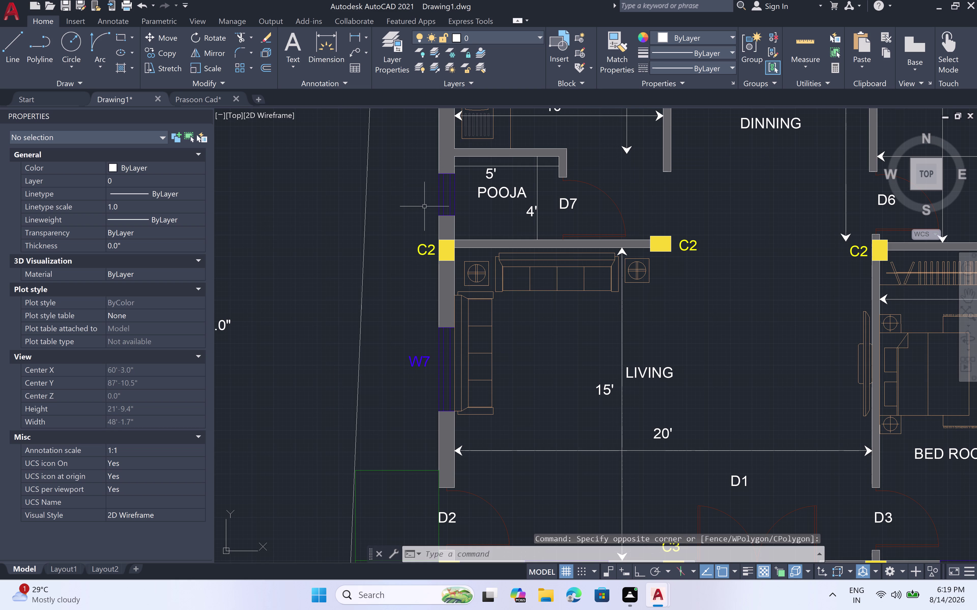
key(space)
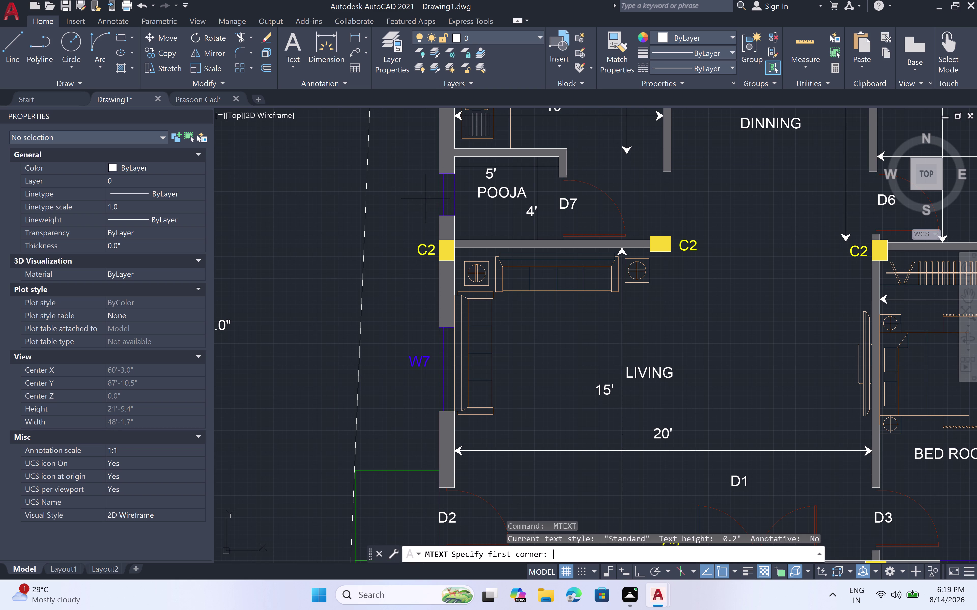
click(401, 186)
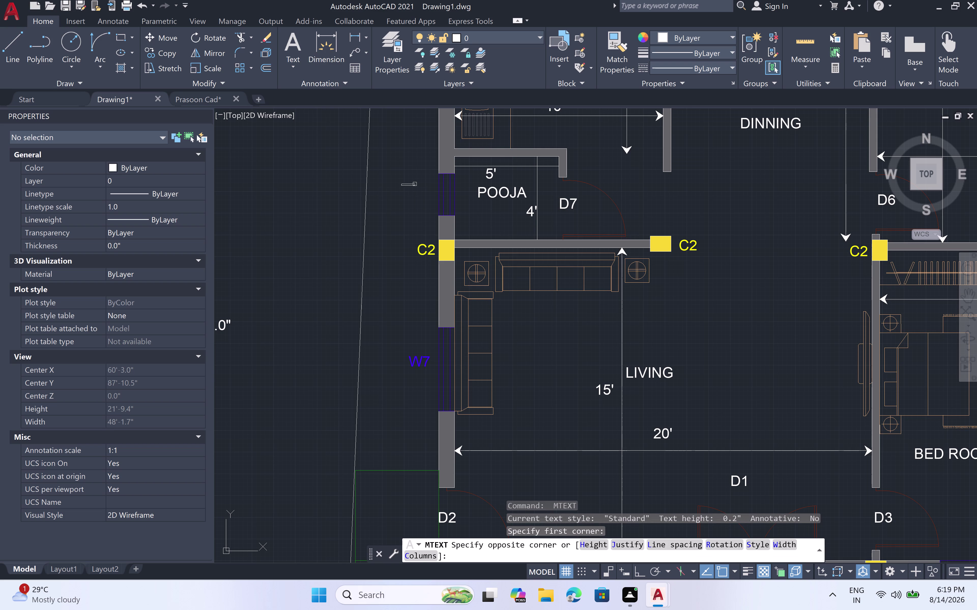
click(430, 209)
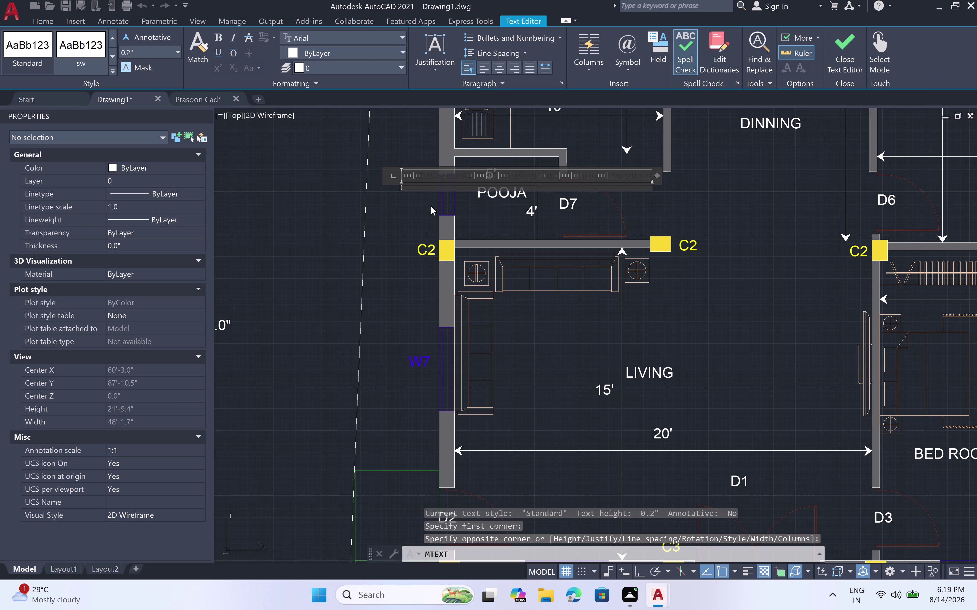
key(v)
key(w)
key(1)
click(425, 202)
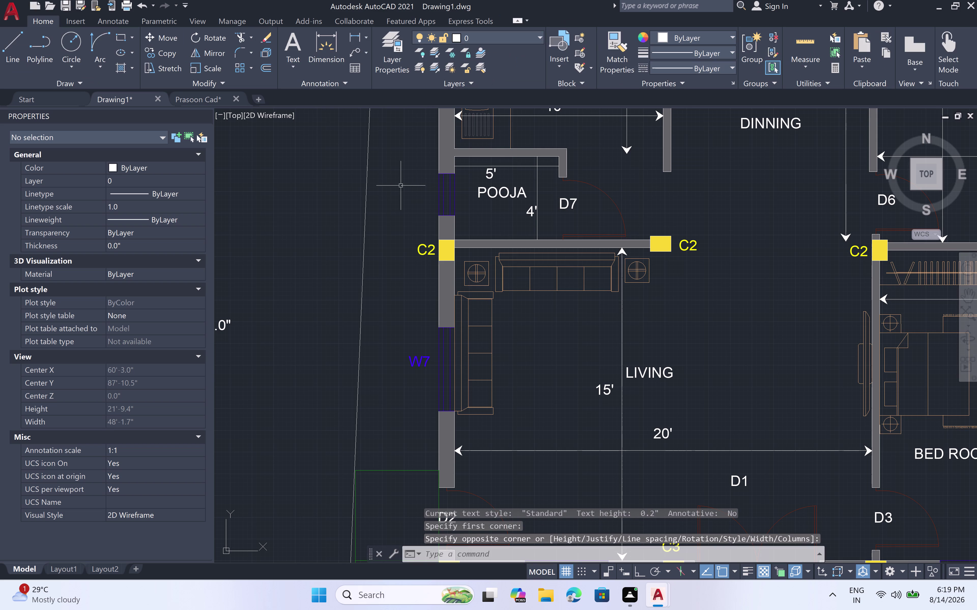
Set the VW1 label's text height to 6 inches.
click(401, 185)
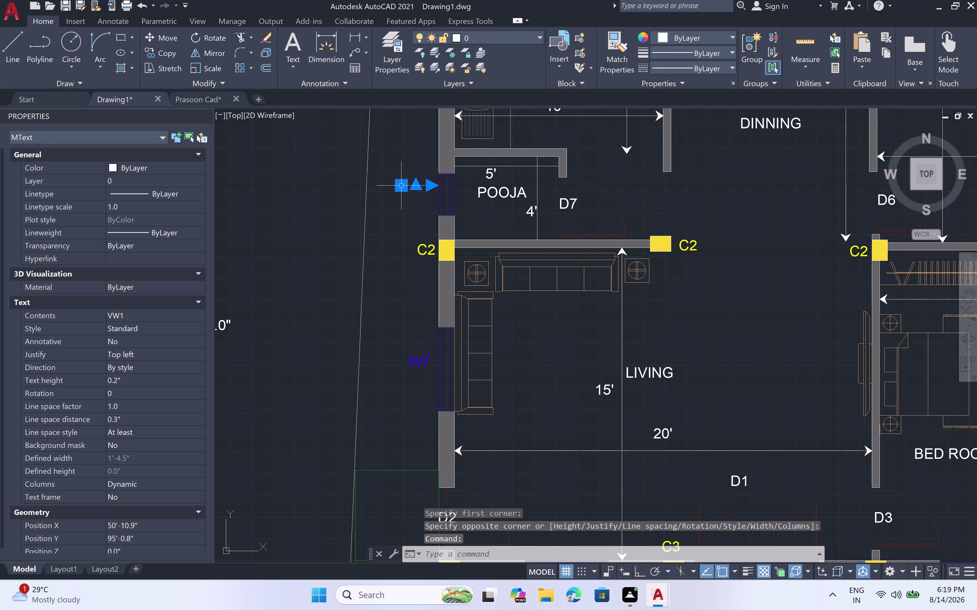
click(127, 381)
key(BackSpace)
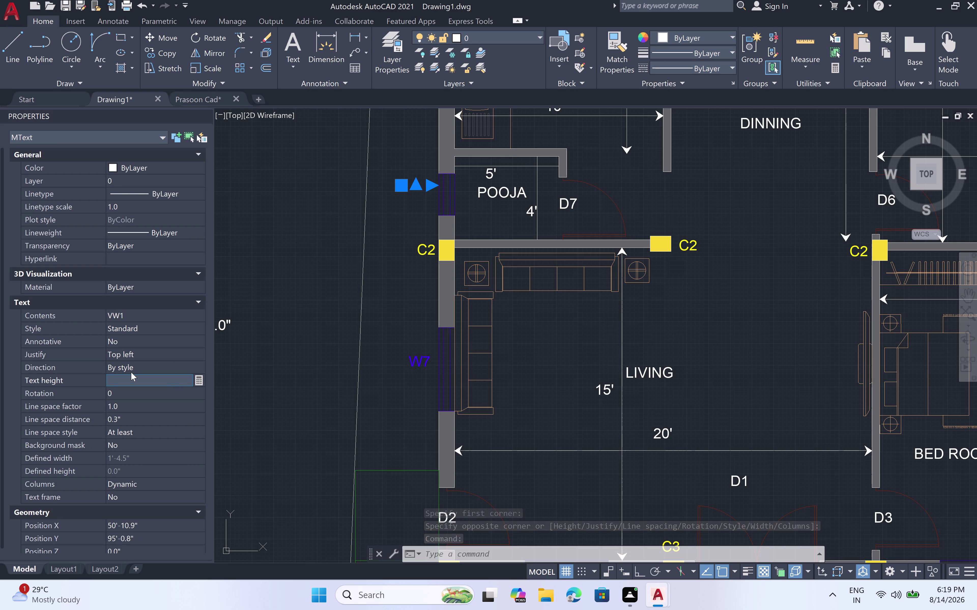
key(6)
text(")
key(space)
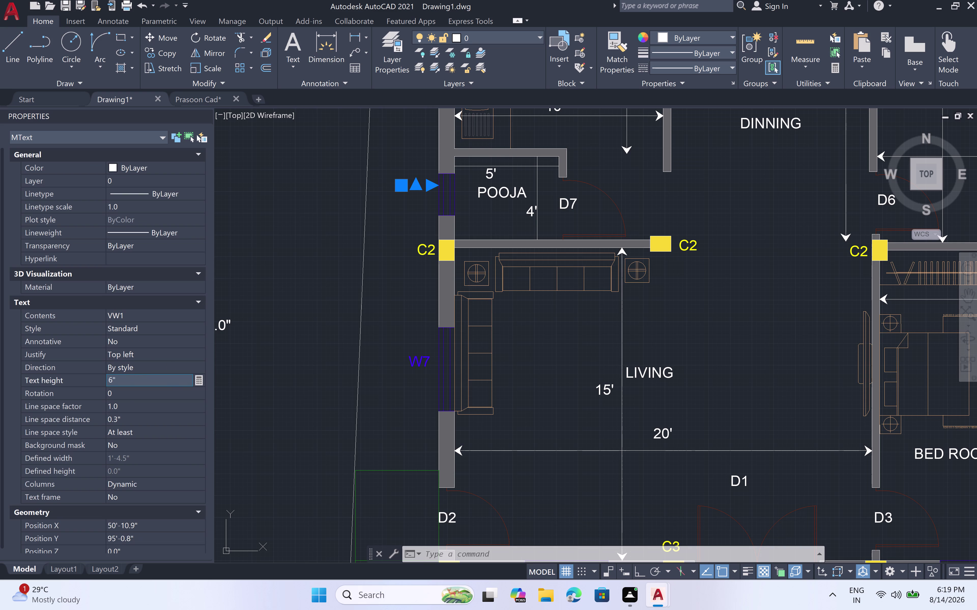
click(395, 226)
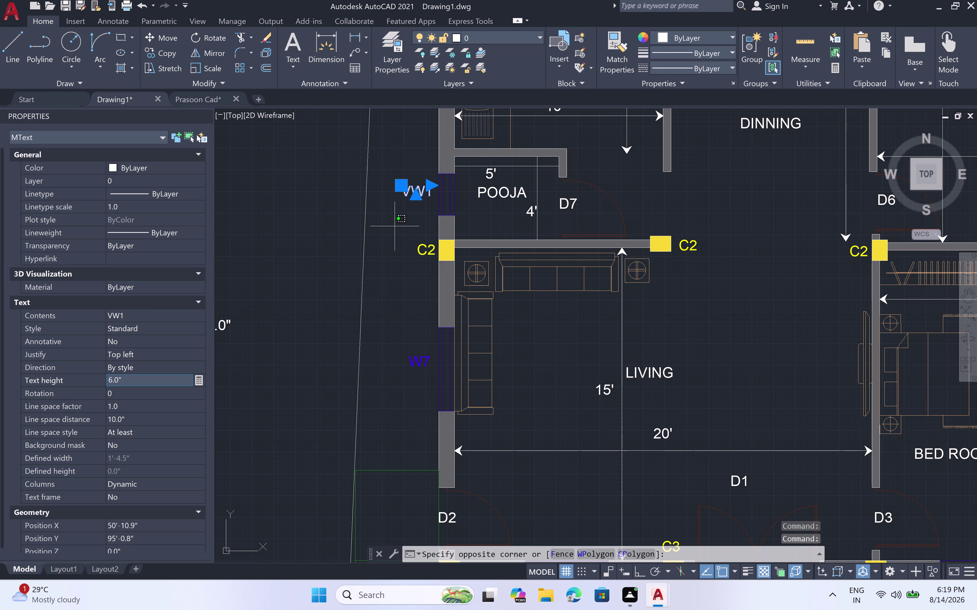
key(Escape)
scroll(down, 3)
scroll(down, 3)
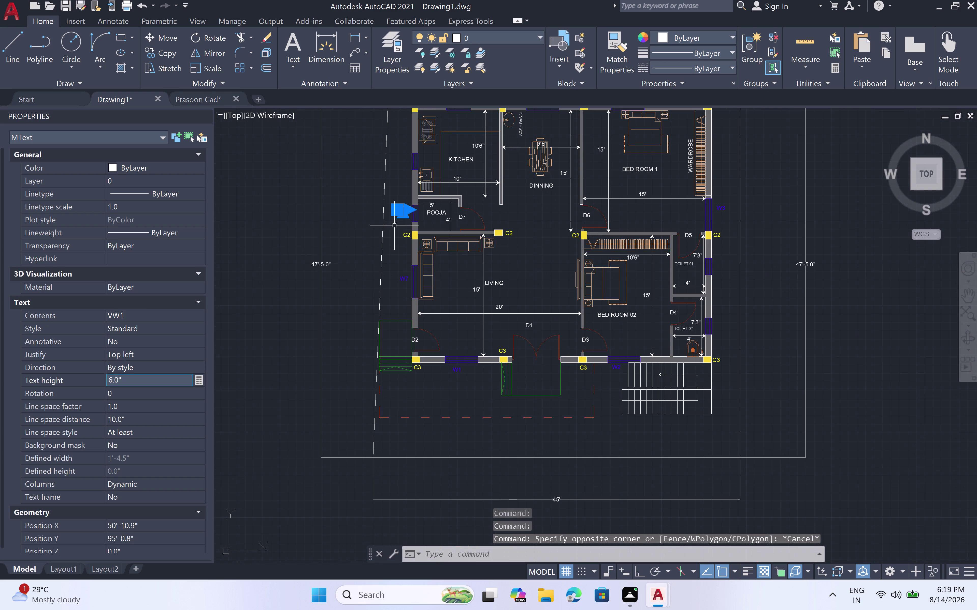
Write the label VW2 in a text box beside the kitchen window.
key(Escape)
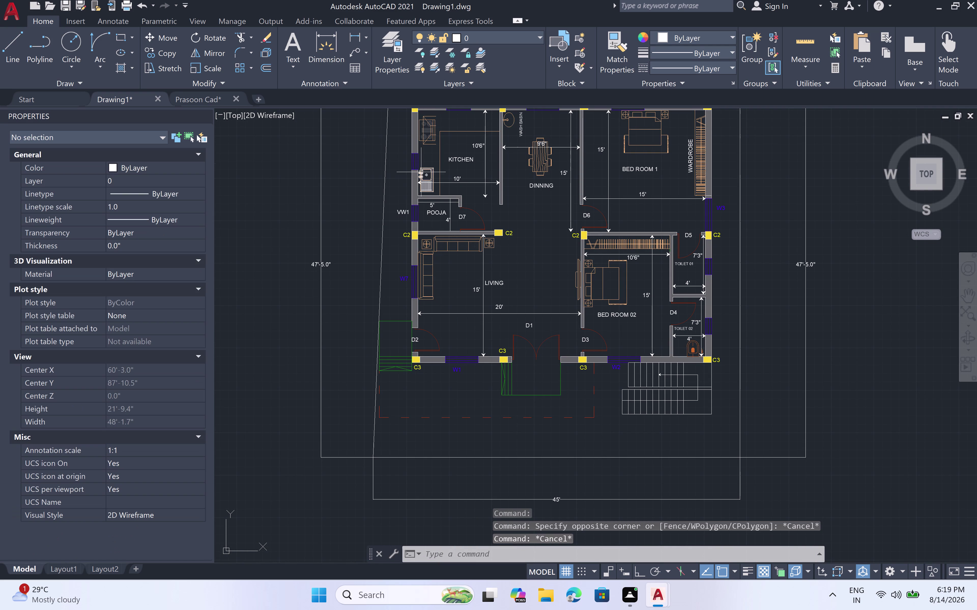
scroll(up, 3)
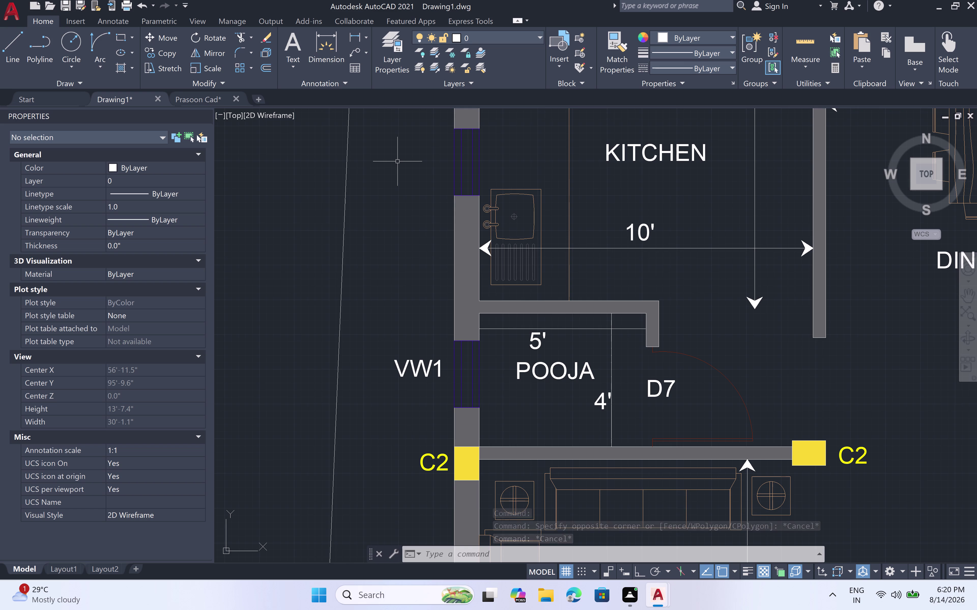
key(space)
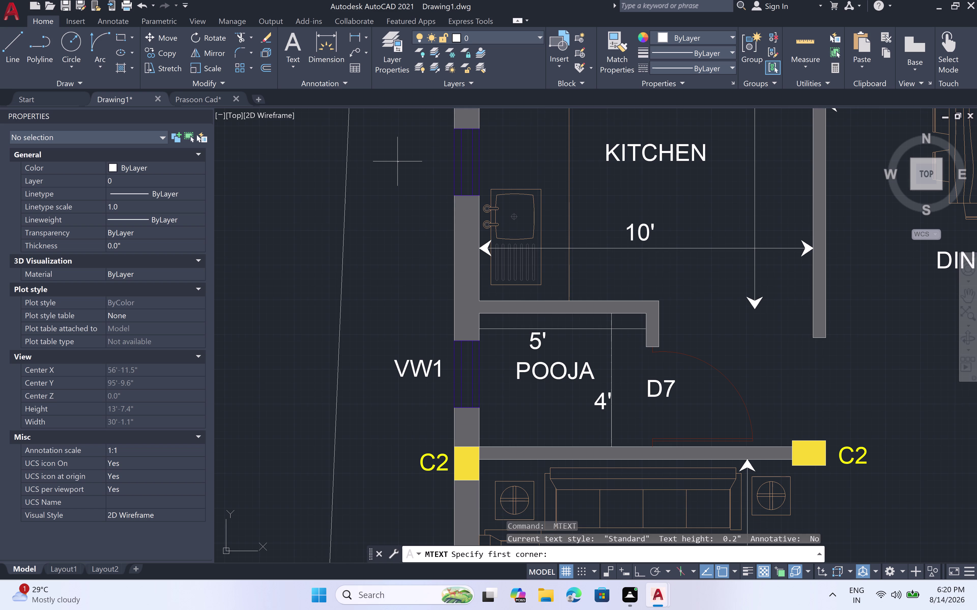
click(391, 150)
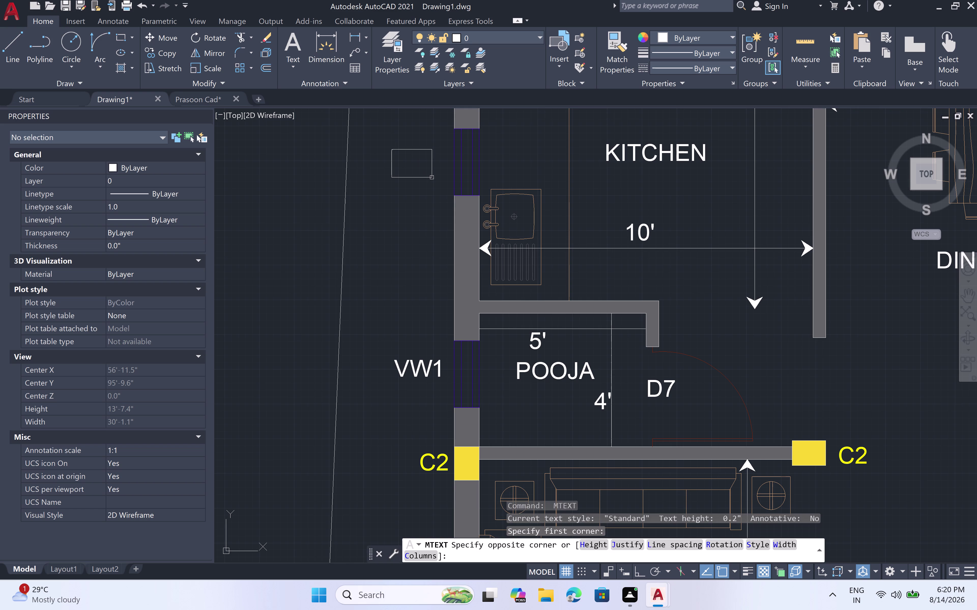
click(439, 179)
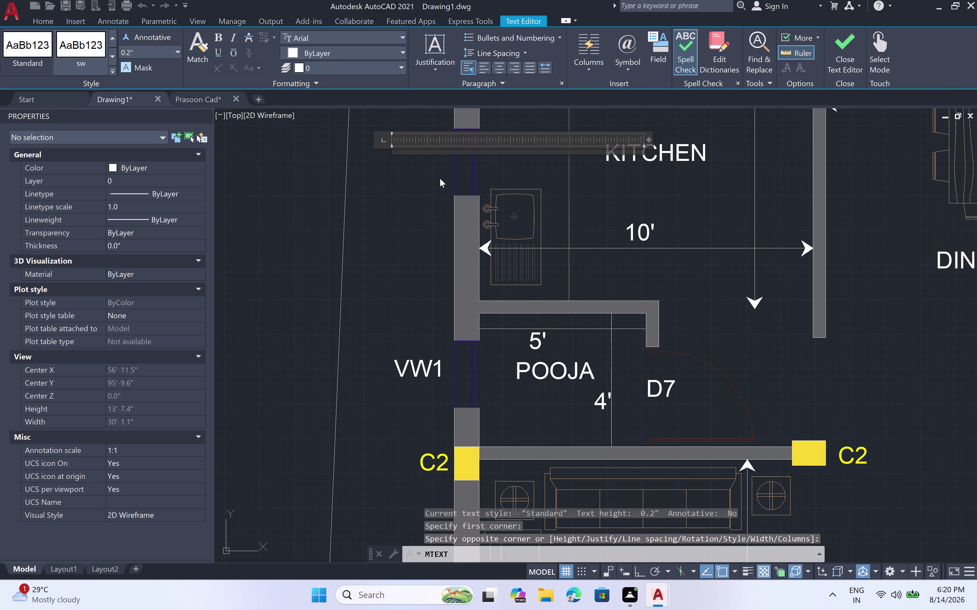
key(v)
key(w)
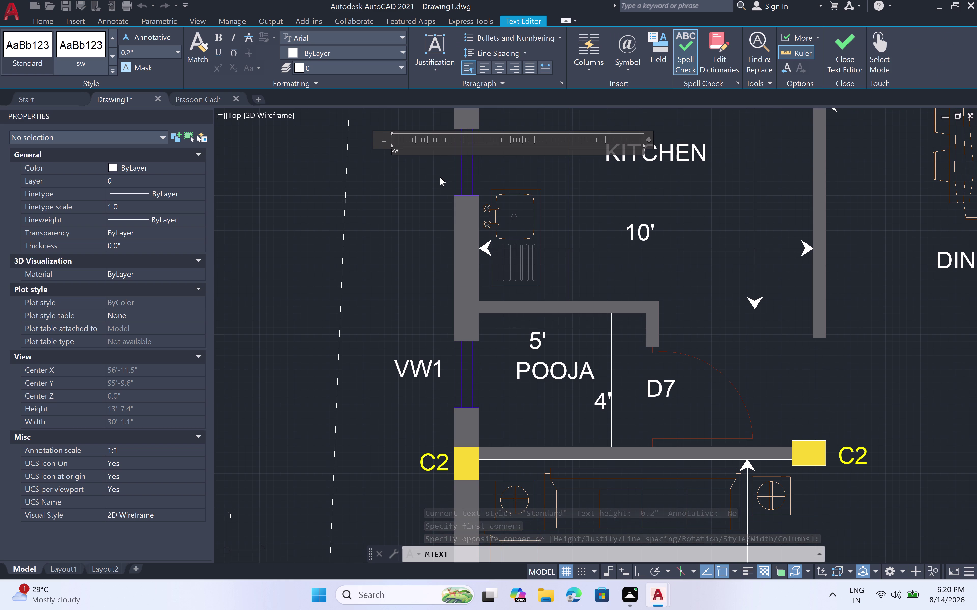
key(2)
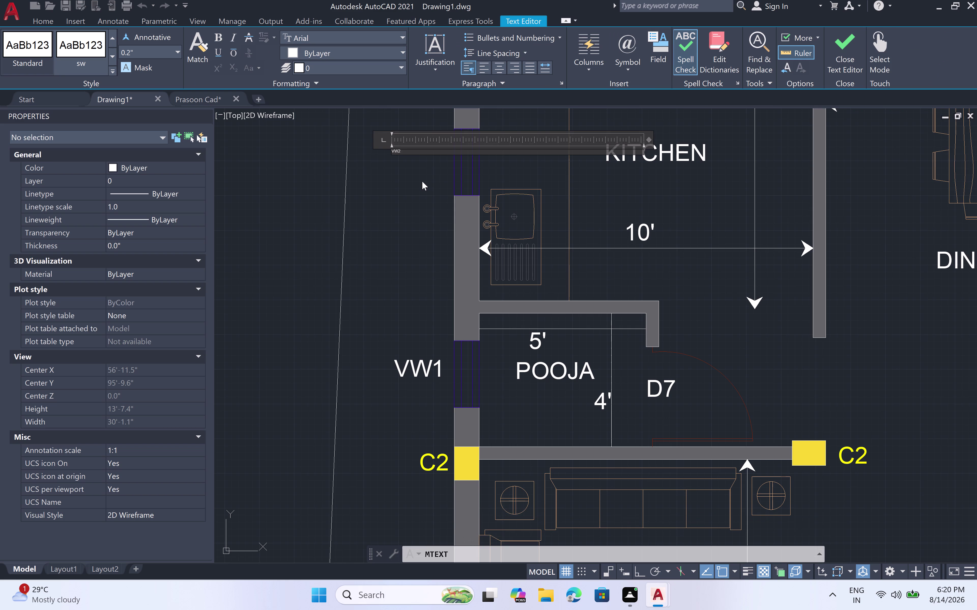
click(412, 183)
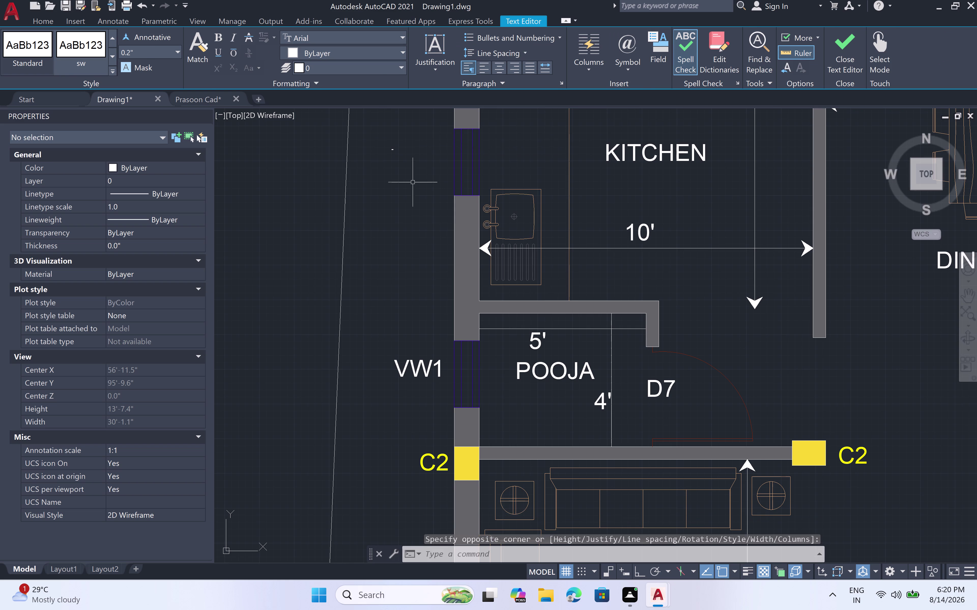
Set the VW2 label's text height to 6 inches and zoom out.
click(392, 151)
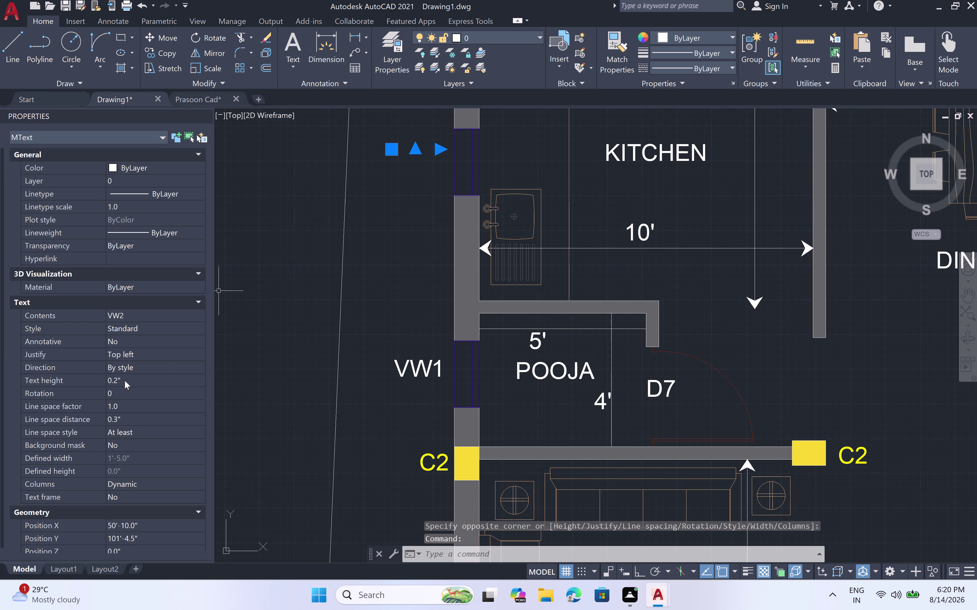
click(125, 375)
key(BackSpace)
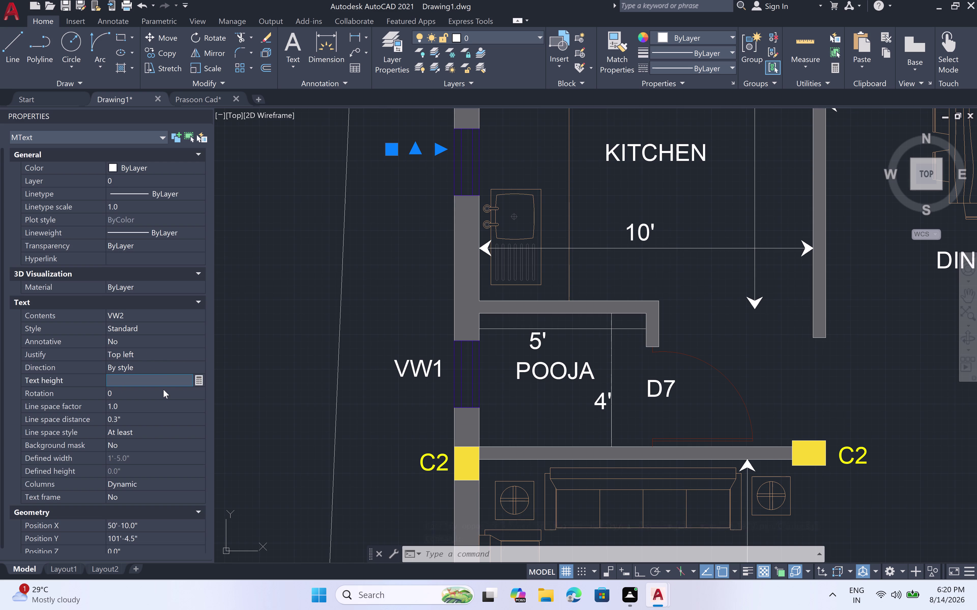
key(6)
text(")
key(space)
click(356, 239)
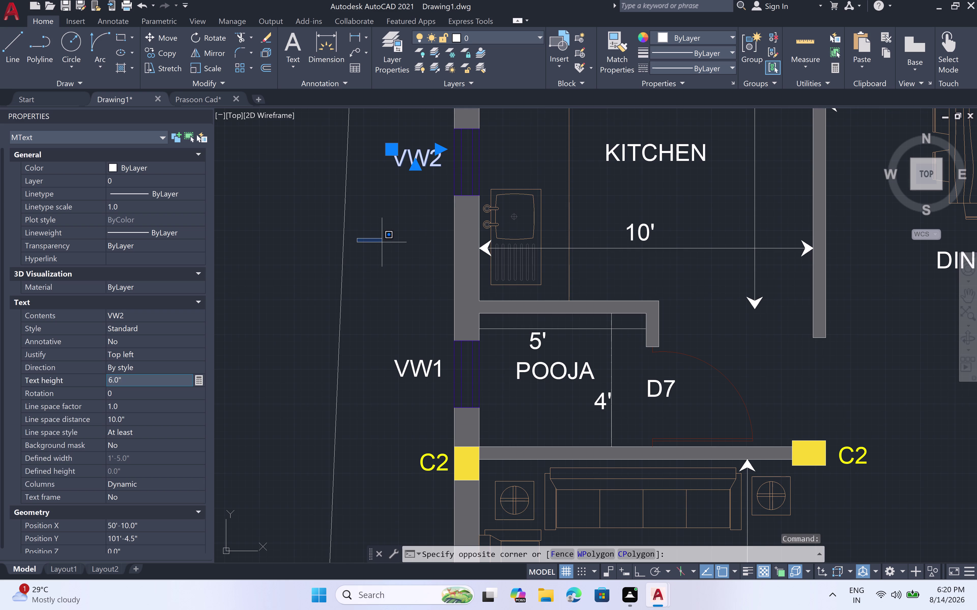
key(Escape)
key(Escape)
scroll(down, 3)
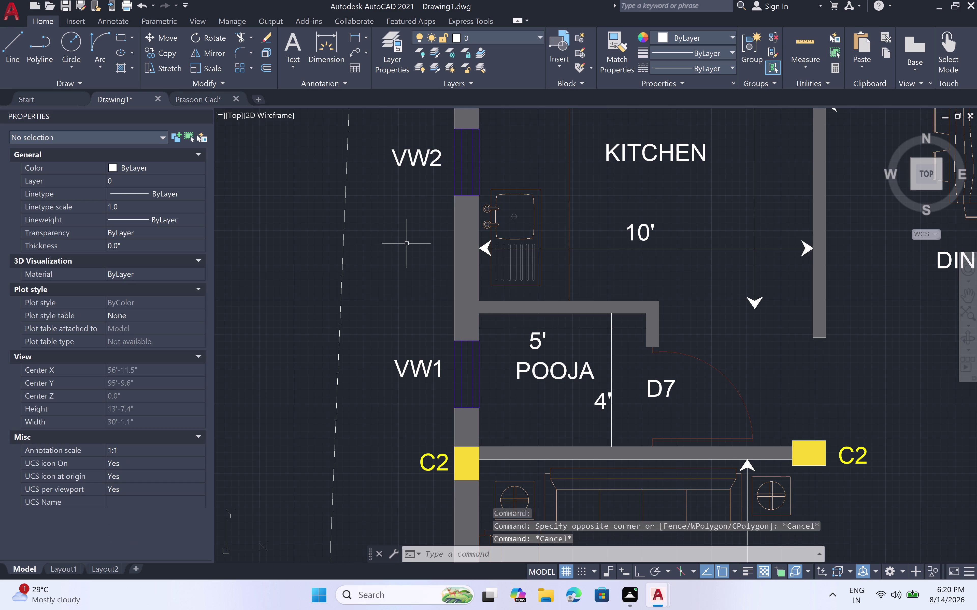
scroll(down, 3)
scroll(down, 3)
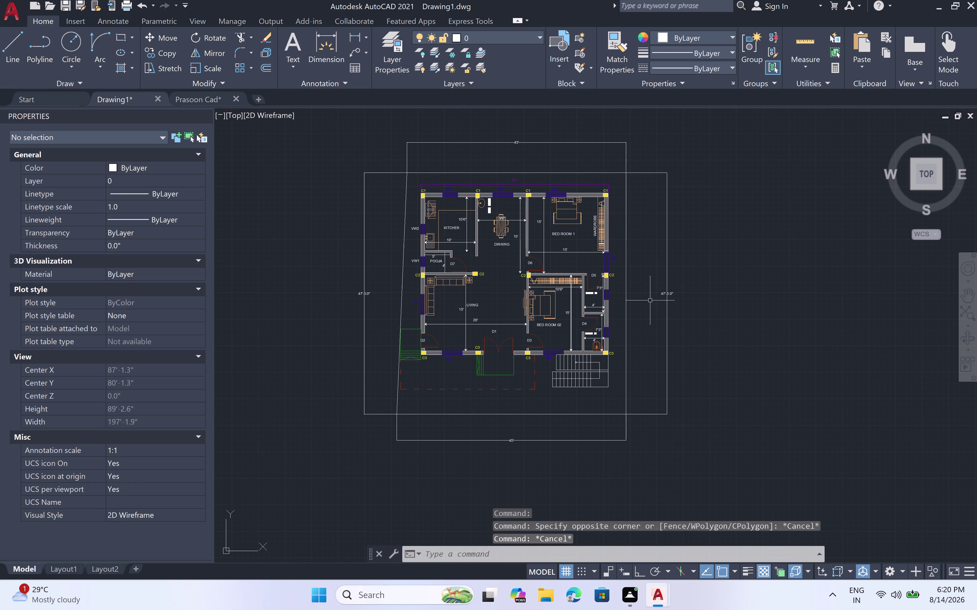
Add a VW3 multiline text label beside Toilet 01's window.
scroll(up, 3)
scroll(up, 3)
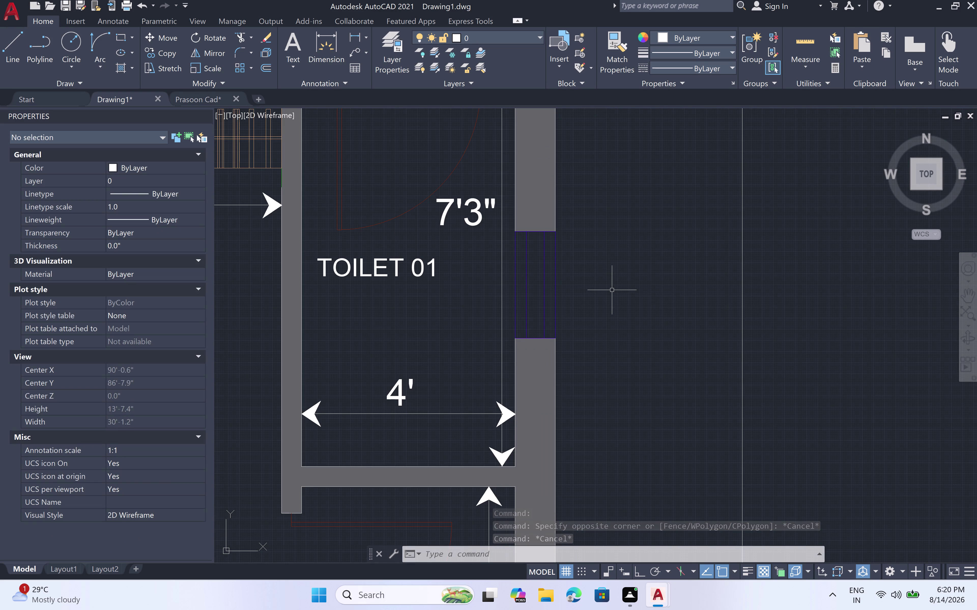
key(m)
key(t)
key(space)
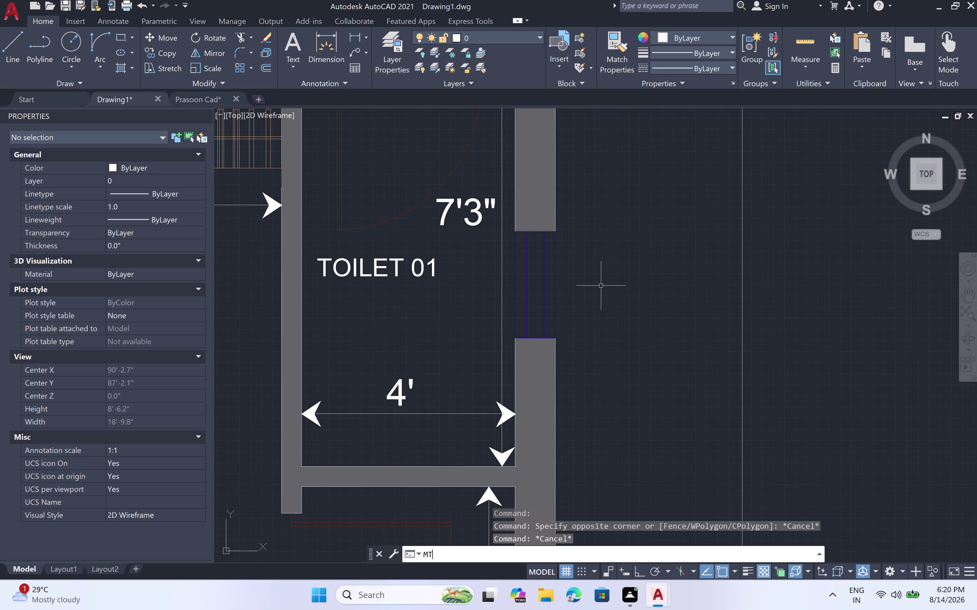
click(570, 256)
click(633, 306)
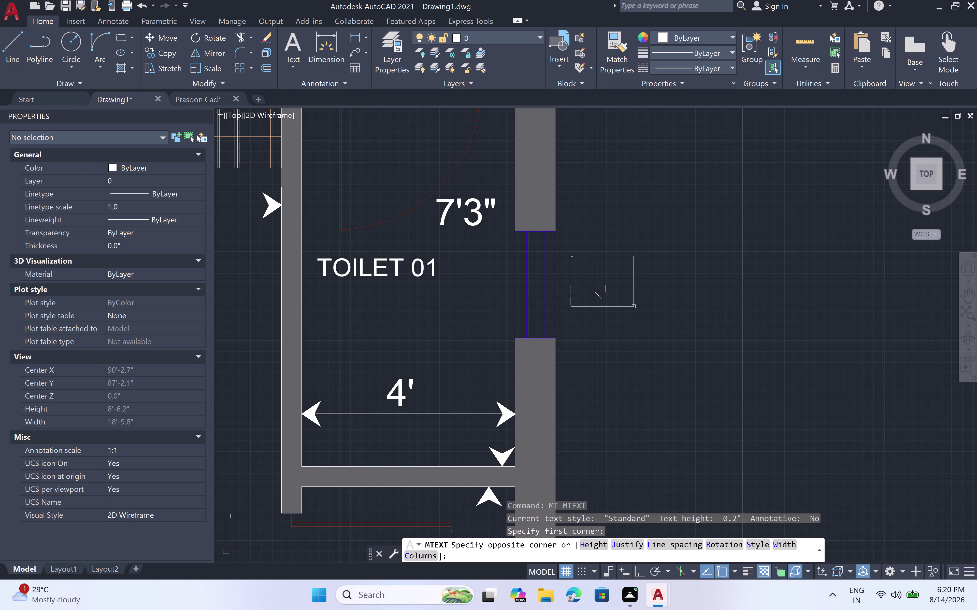
key(v)
key(w)
key(3)
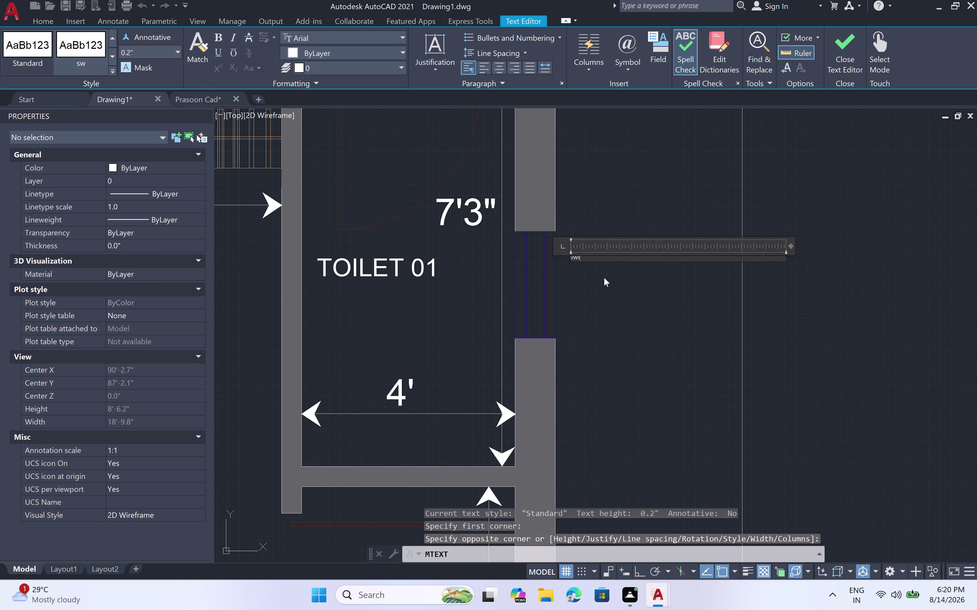
click(581, 280)
click(572, 257)
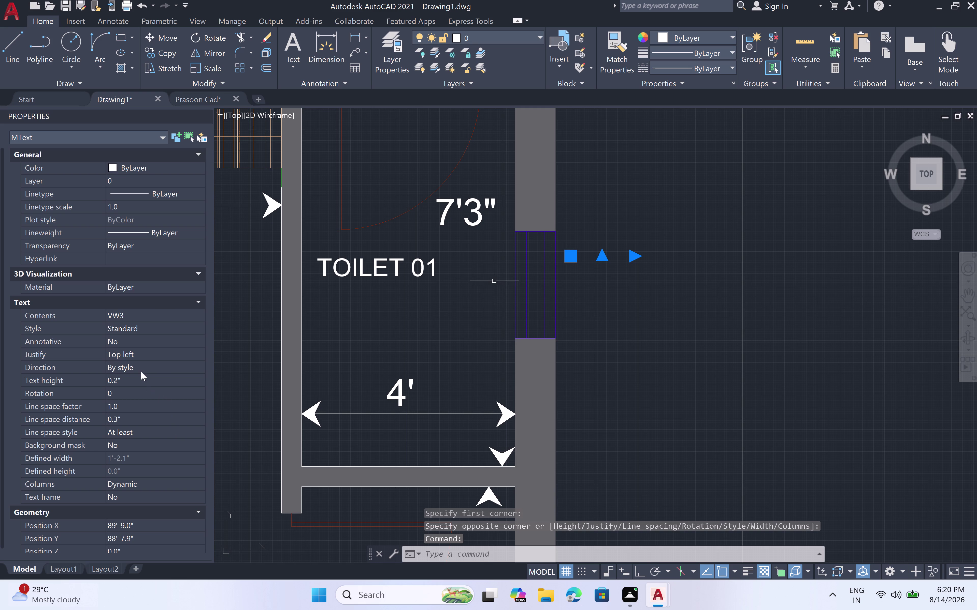
Set the VW3 label's text height to 6 inches.
click(132, 380)
key(BackSpace)
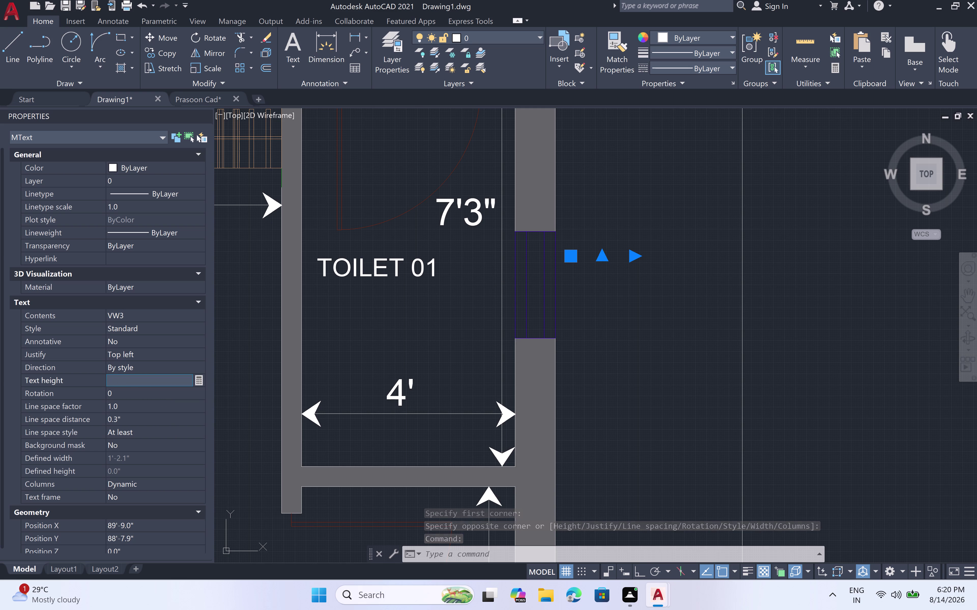
text(6")
key(space)
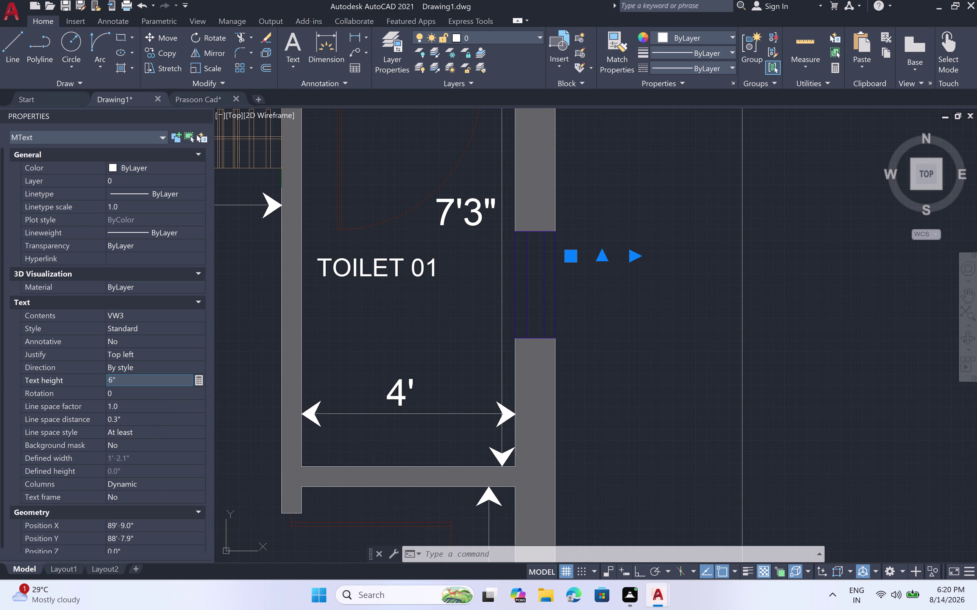
click(602, 326)
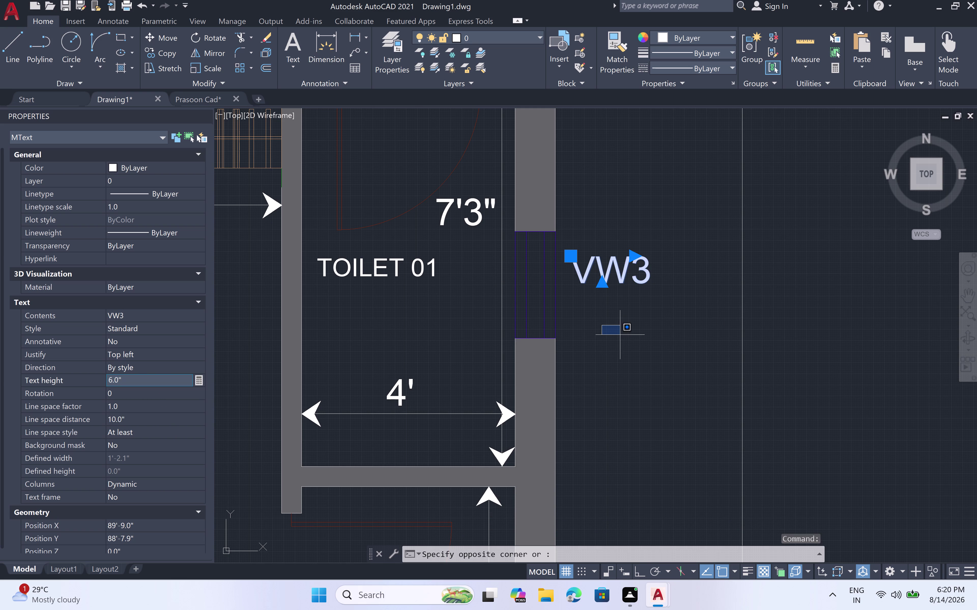
scroll(down, 3)
key(Escape)
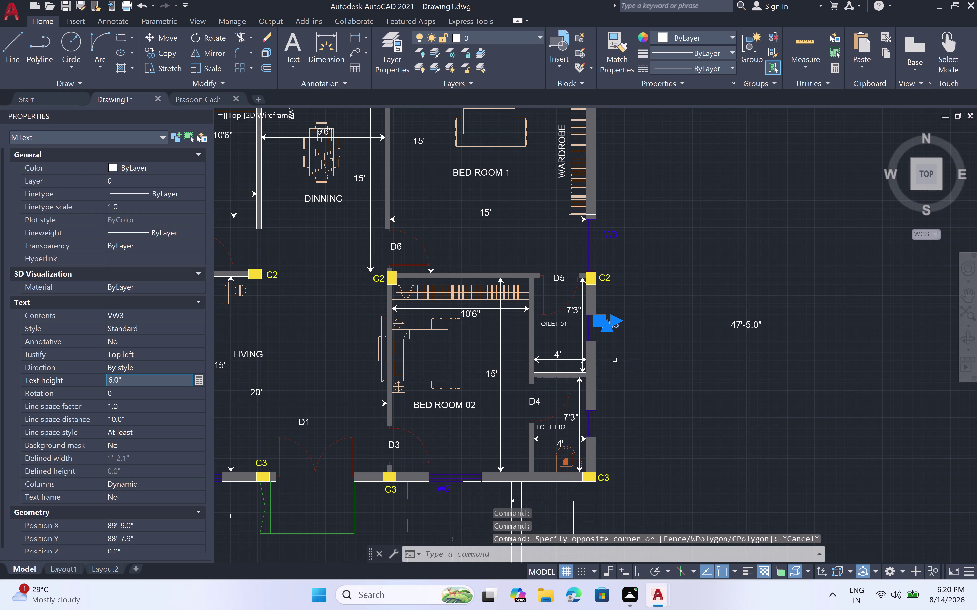
Write a 'VW4' multiline text label in a box beside Toilet 02.
key(Escape)
scroll(up, 3)
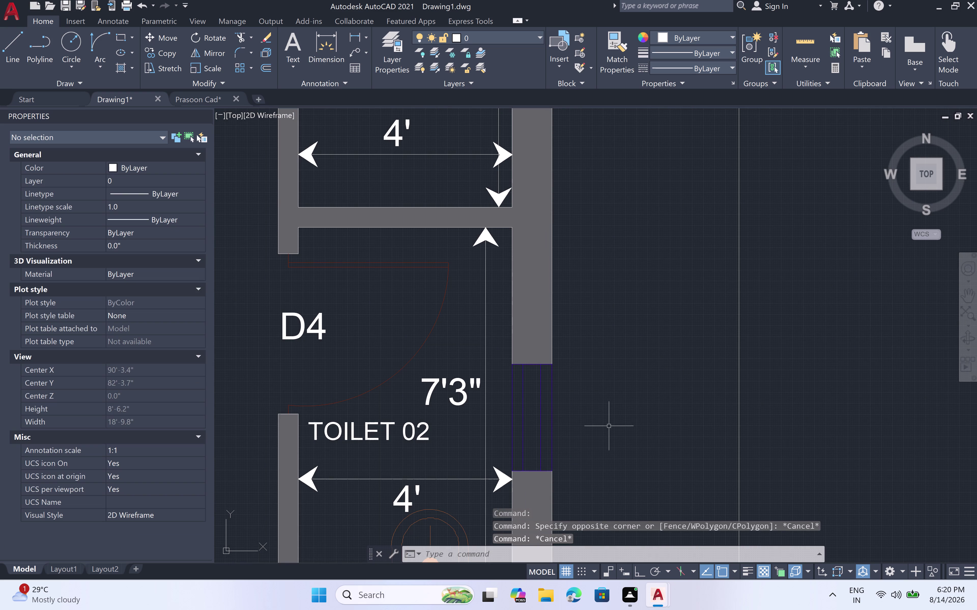
key(m)
key(t)
key(space)
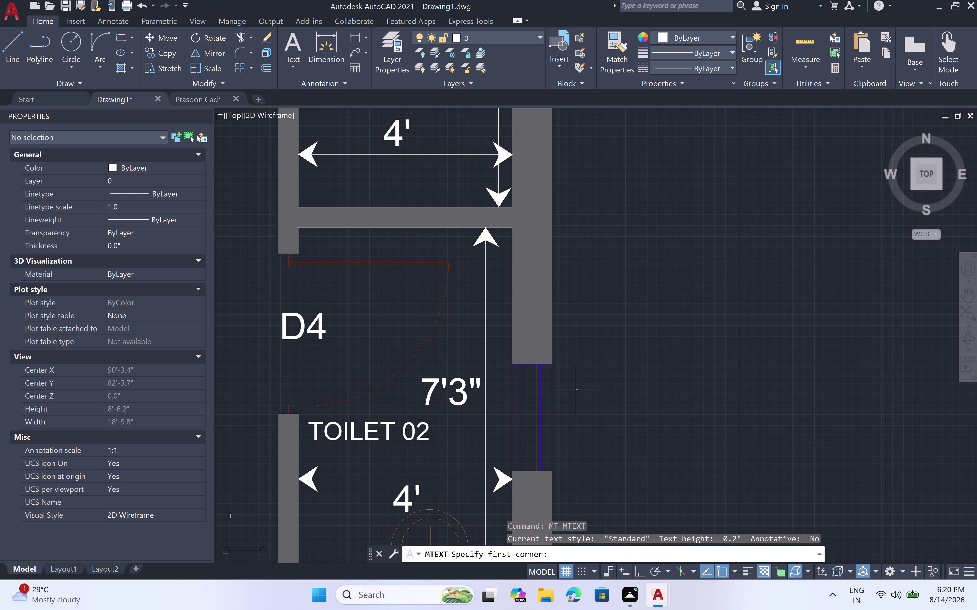
click(569, 380)
click(630, 432)
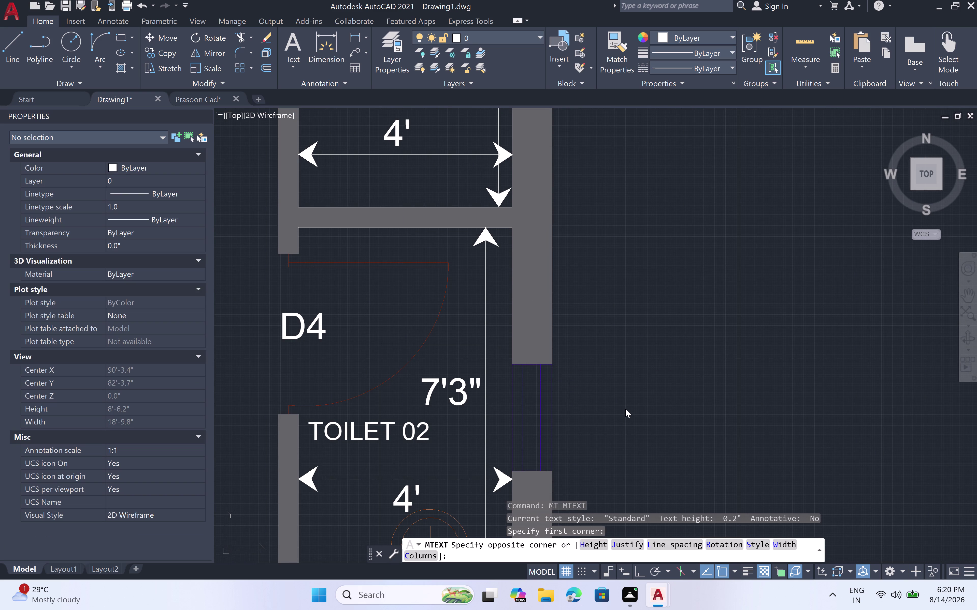
key(v)
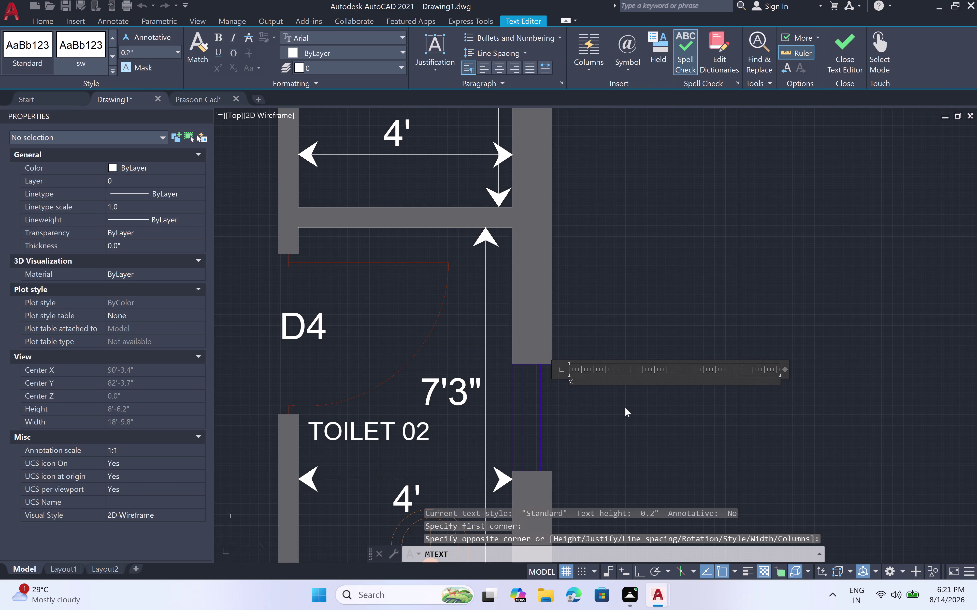
key(w)
key(4)
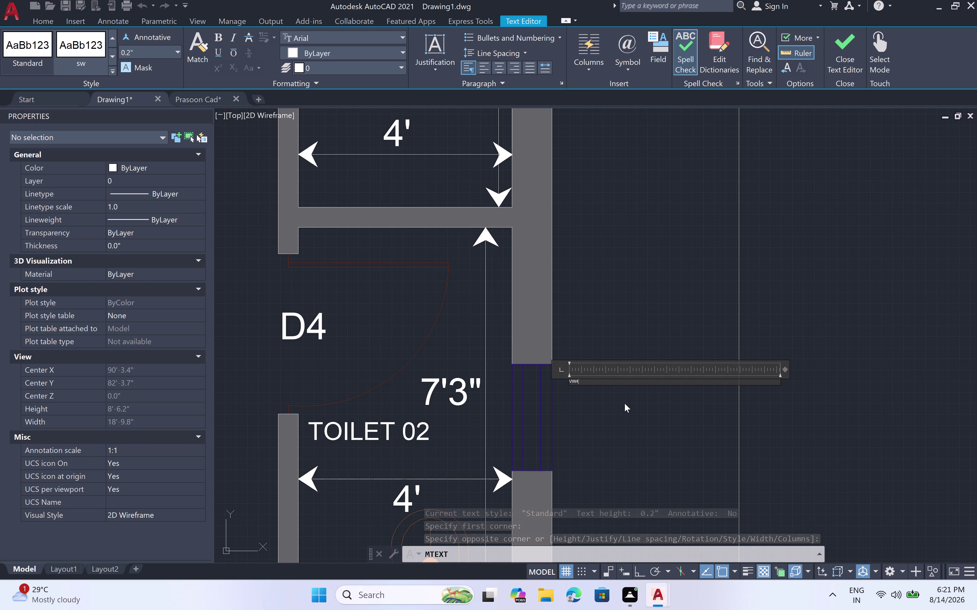
click(609, 399)
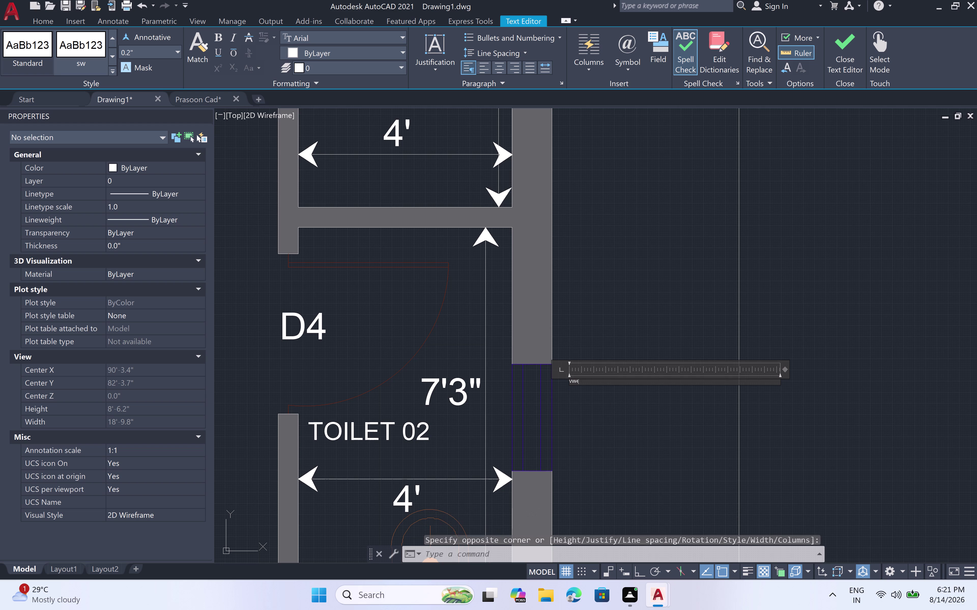
Change the VW4 label's text height to 6" in Properties.
click(570, 380)
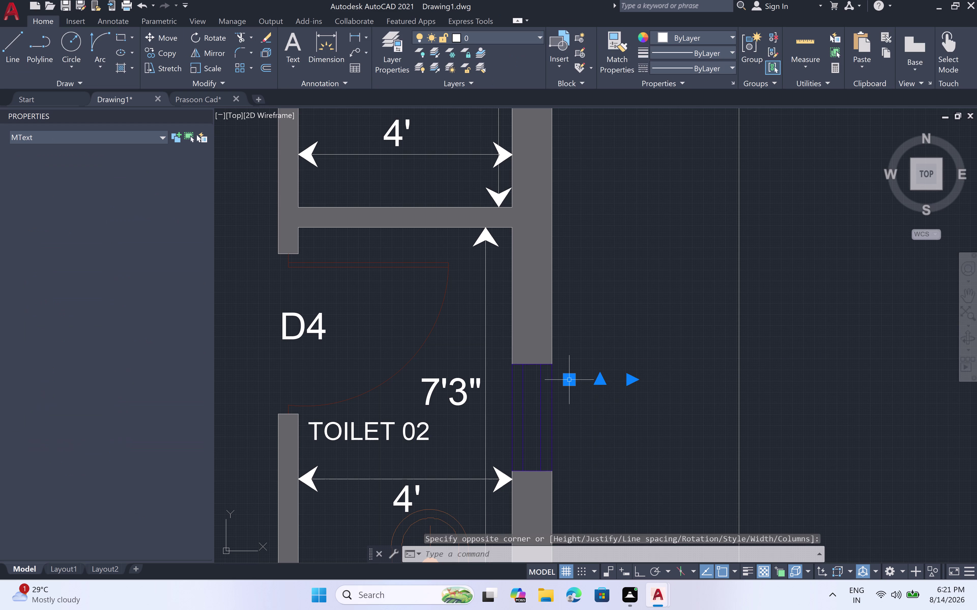
click(138, 380)
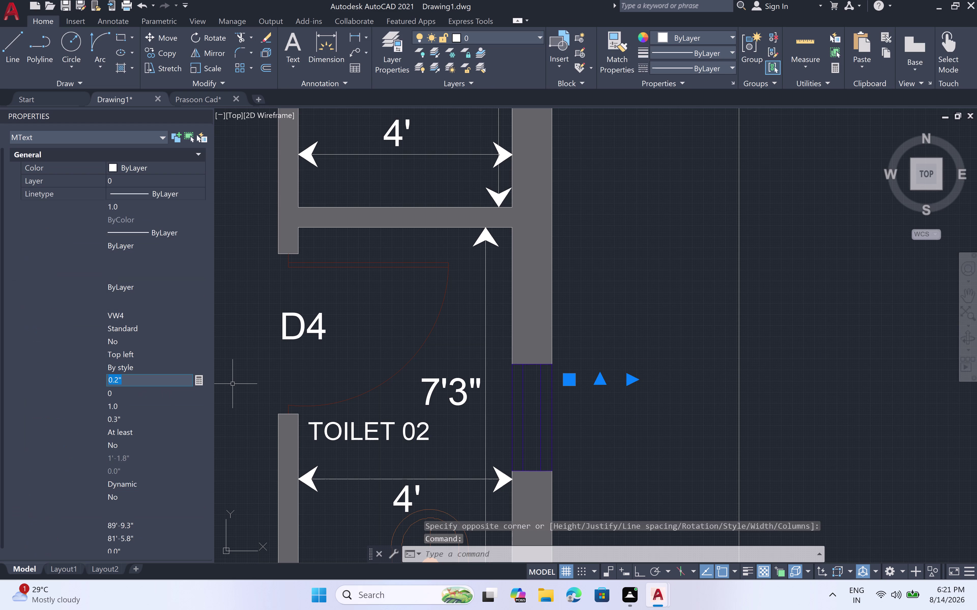
key(BackSpace)
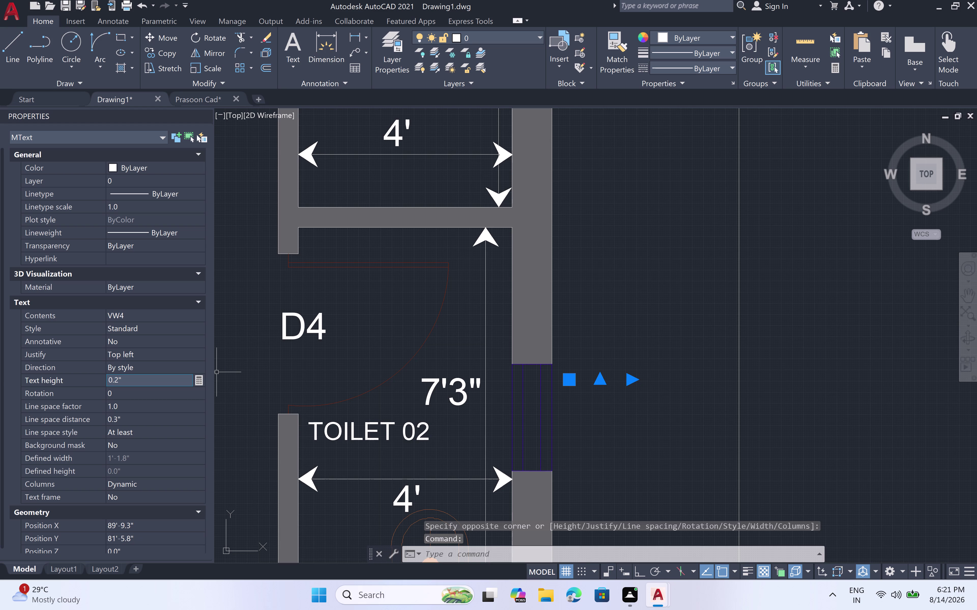
key(BackSpace)
key(BackSpace)
key(BackSpace)
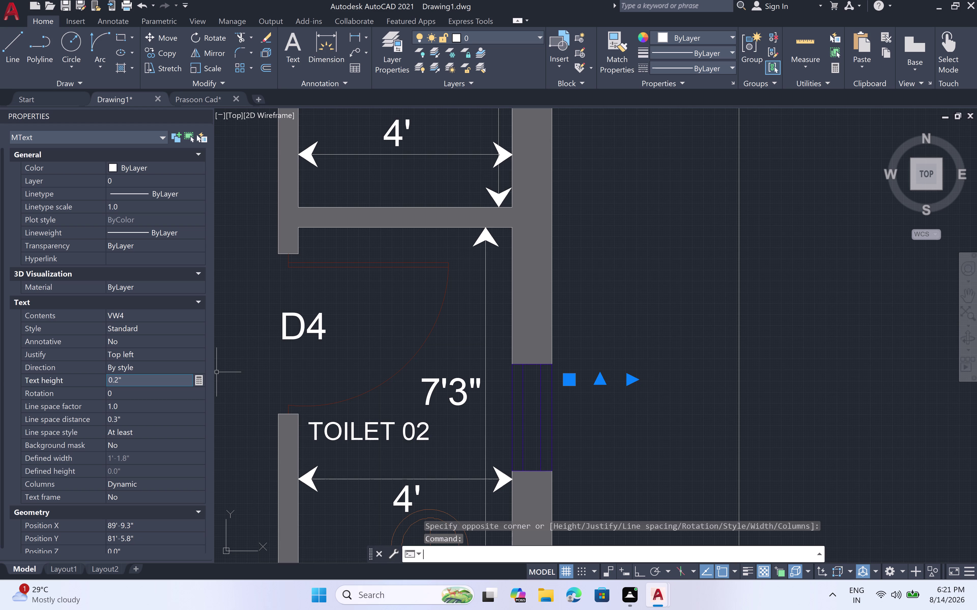
click(128, 382)
key(BackSpace)
key(BackSpace)
key(BackSpace)
key(BackSpace)
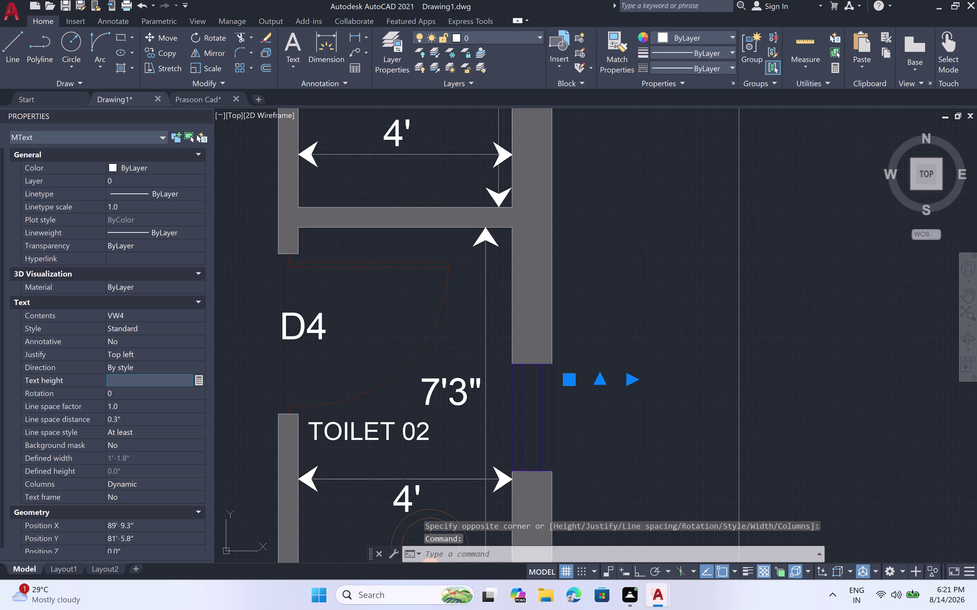
key(6)
text(")
key(space)
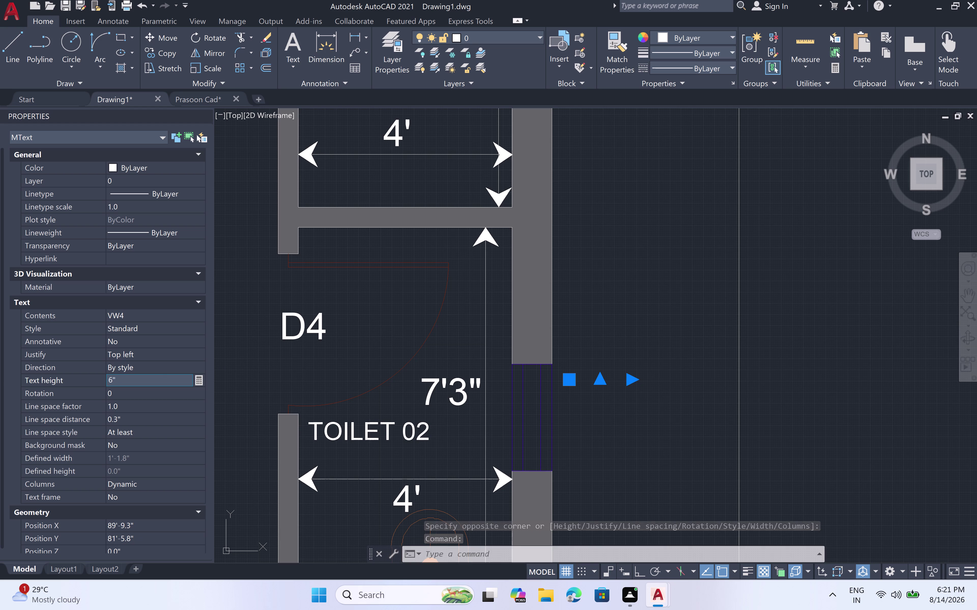
click(680, 400)
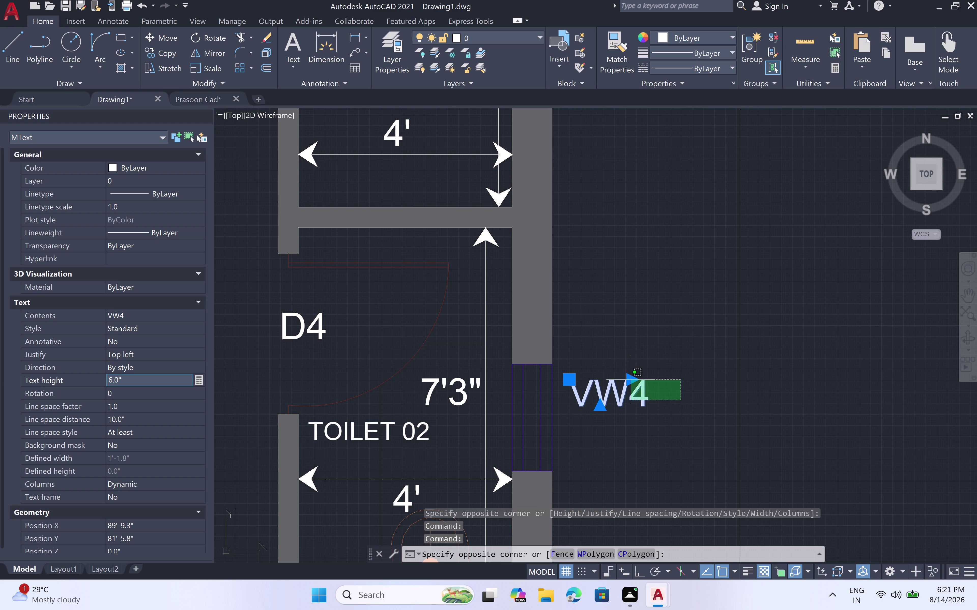
click(655, 363)
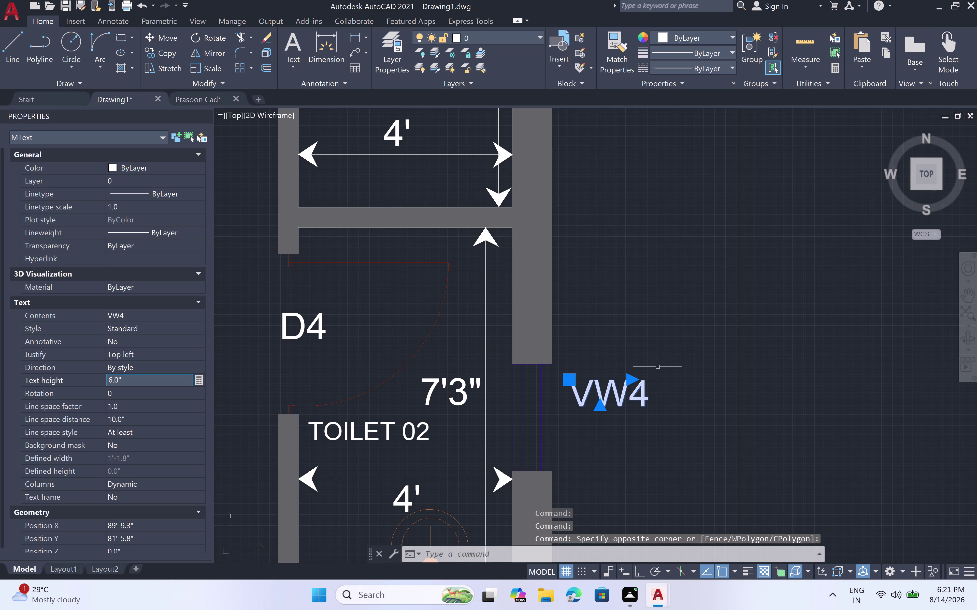
key(Escape)
scroll(down, 3)
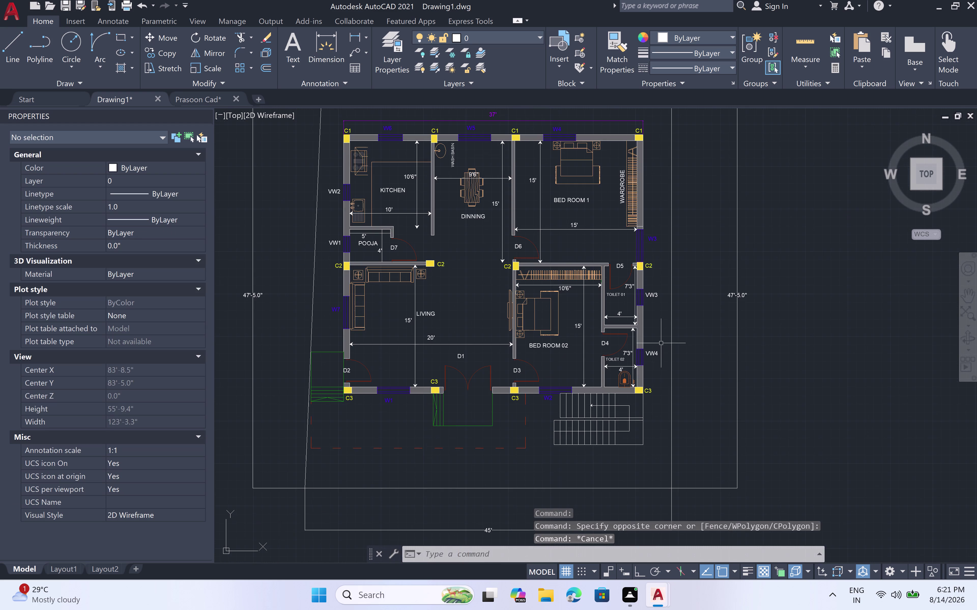
Select the seven window labels, starting with W7 and the top-wall tags.
scroll(down, 3)
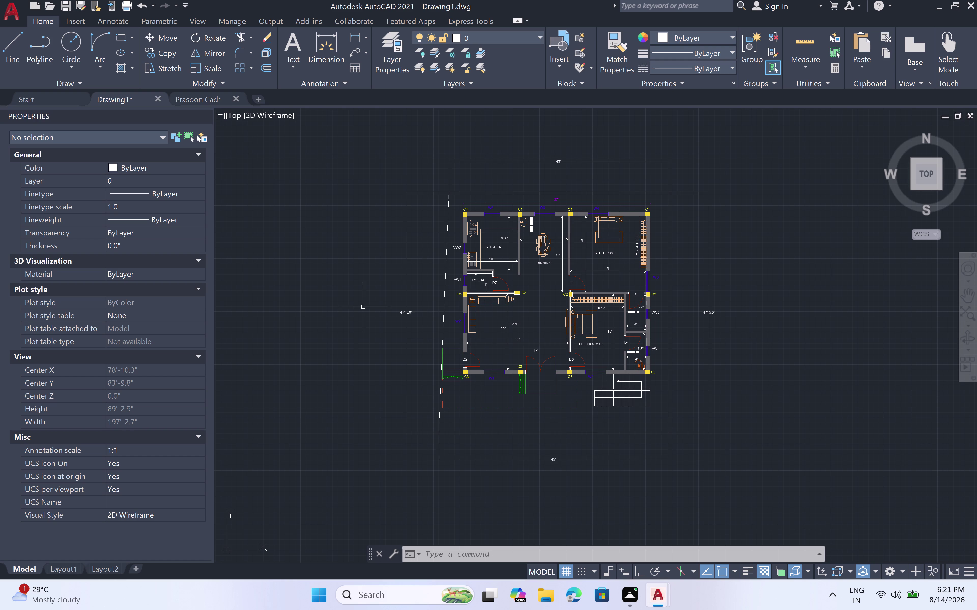
scroll(up, 3)
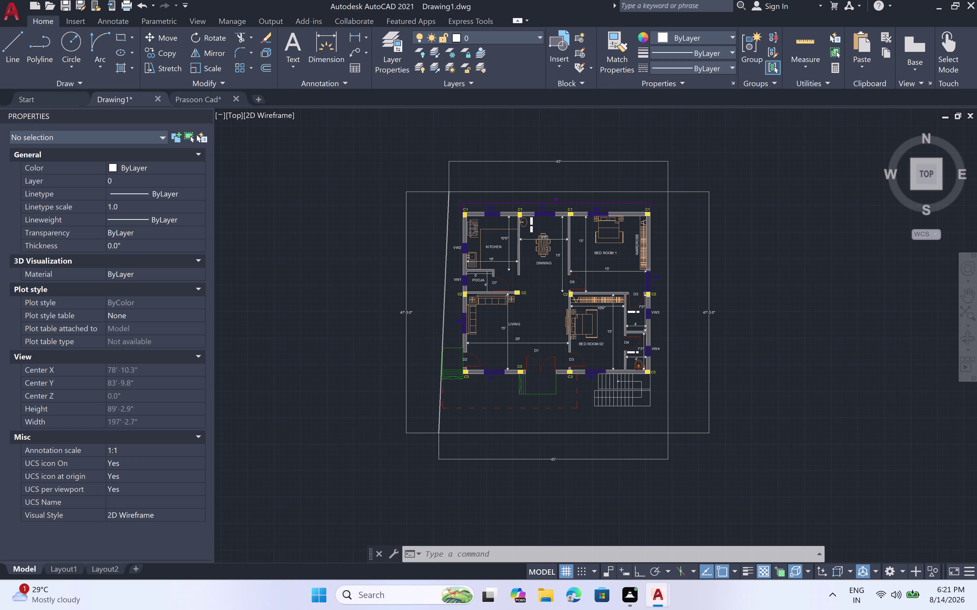
scroll(up, 3)
click(501, 316)
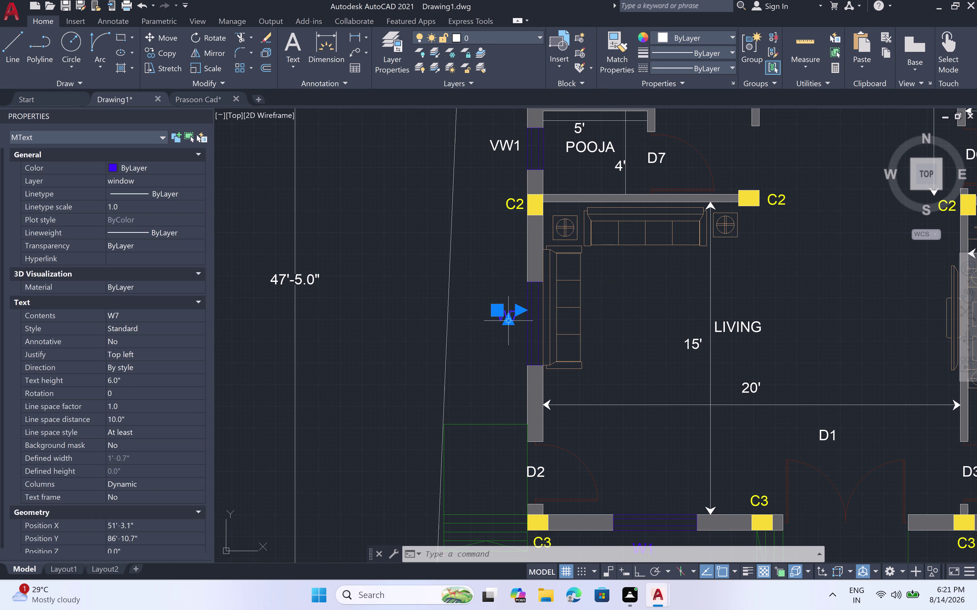
scroll(down, 3)
scroll(up, 3)
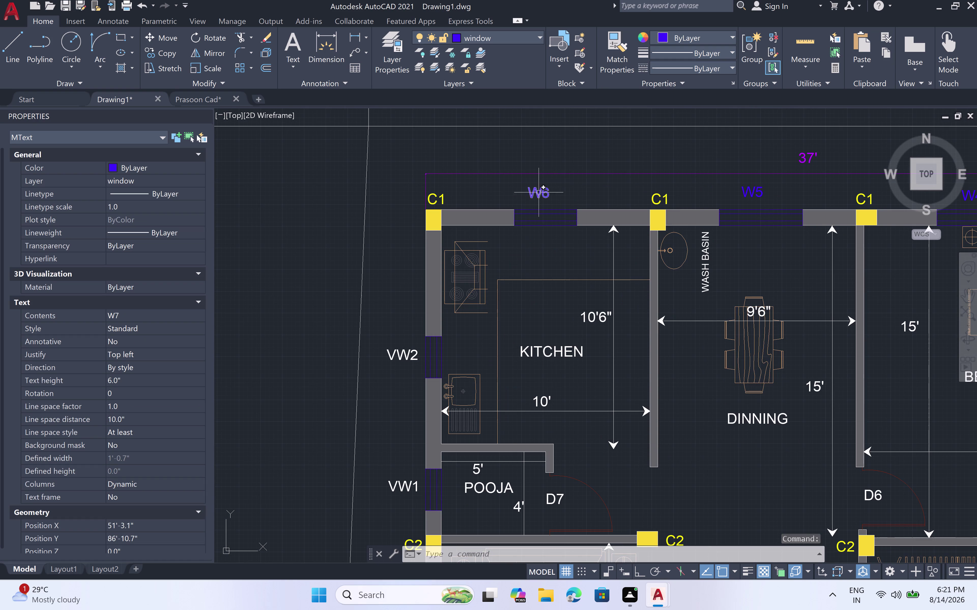
click(539, 193)
click(749, 191)
scroll(down, 3)
scroll(up, 3)
click(799, 194)
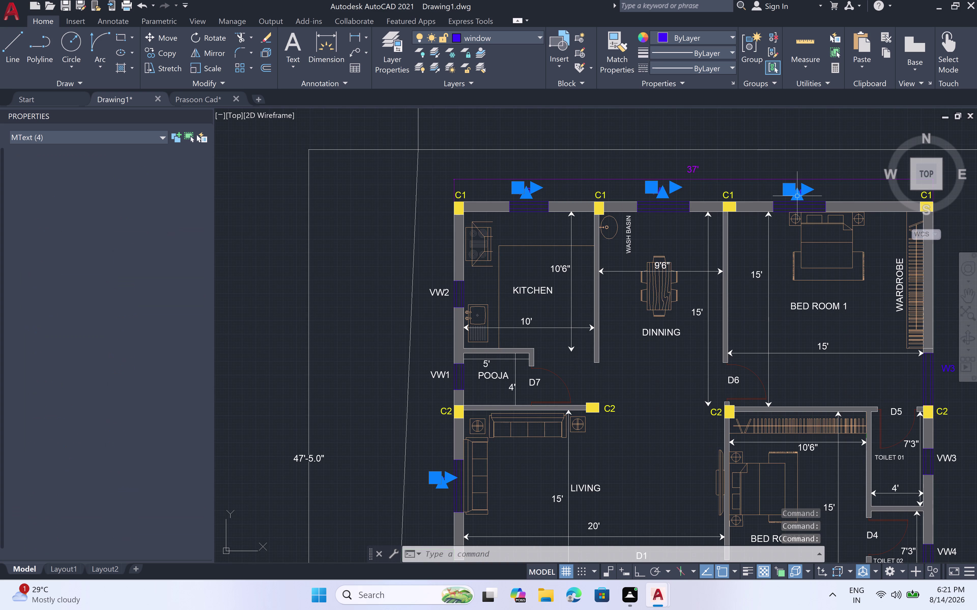
scroll(down, 3)
scroll(up, 3)
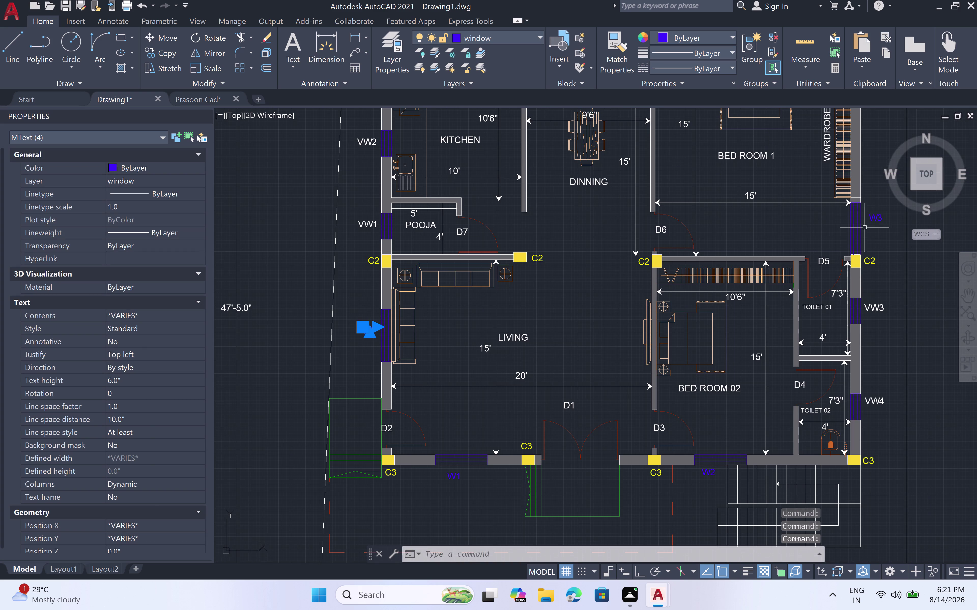
click(872, 214)
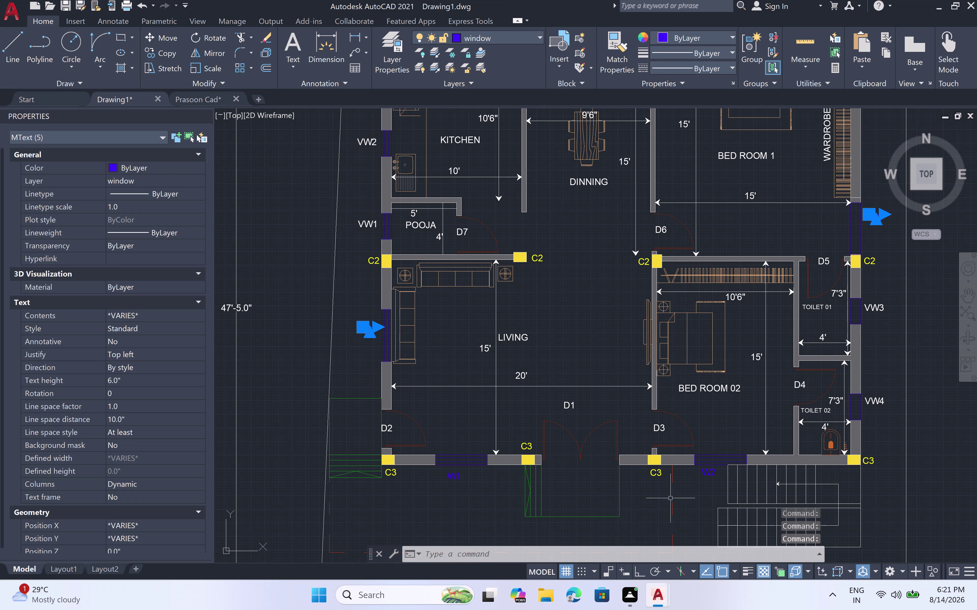
click(706, 470)
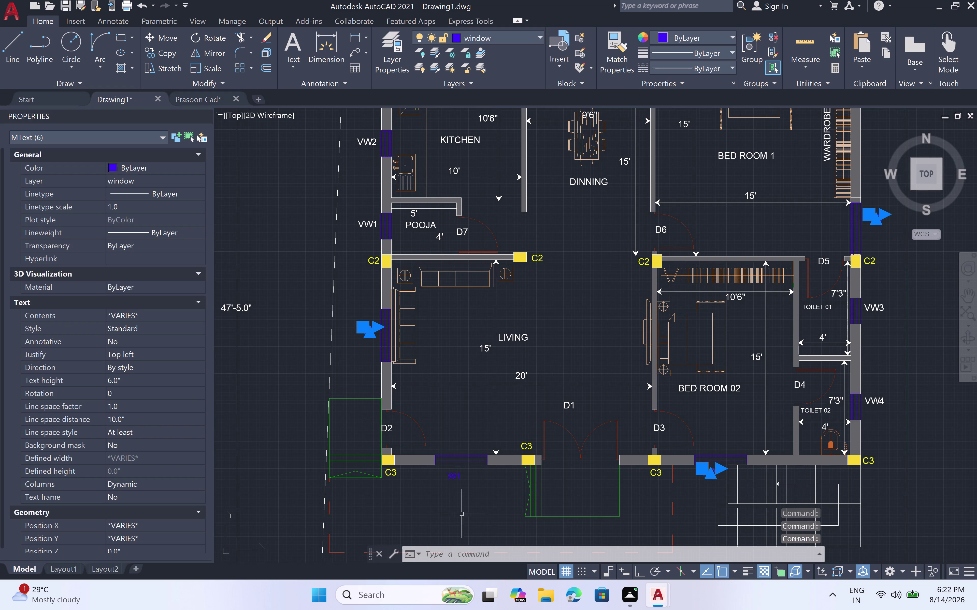
click(453, 478)
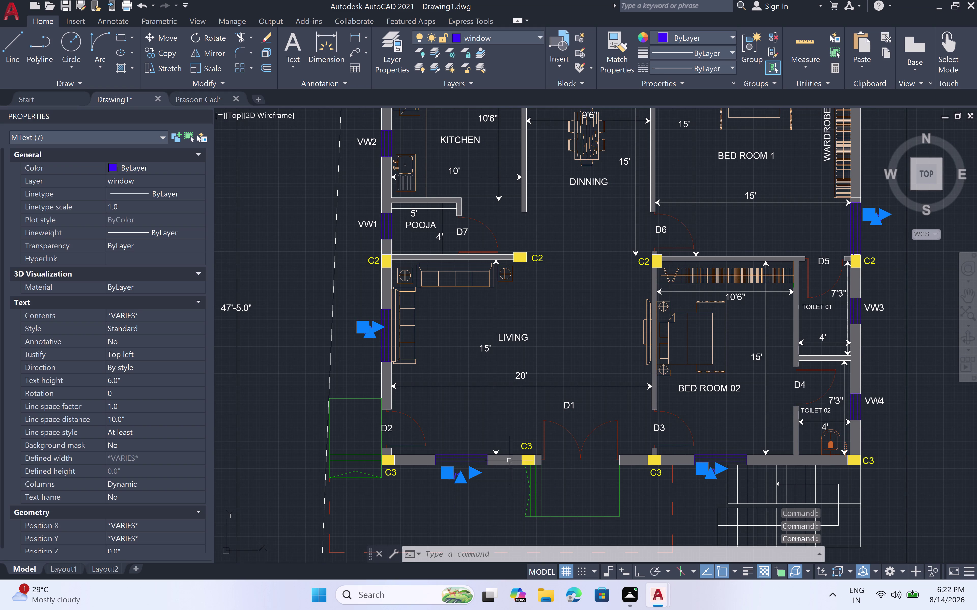
Move the selected window labels onto layer 0.
click(536, 32)
click(514, 50)
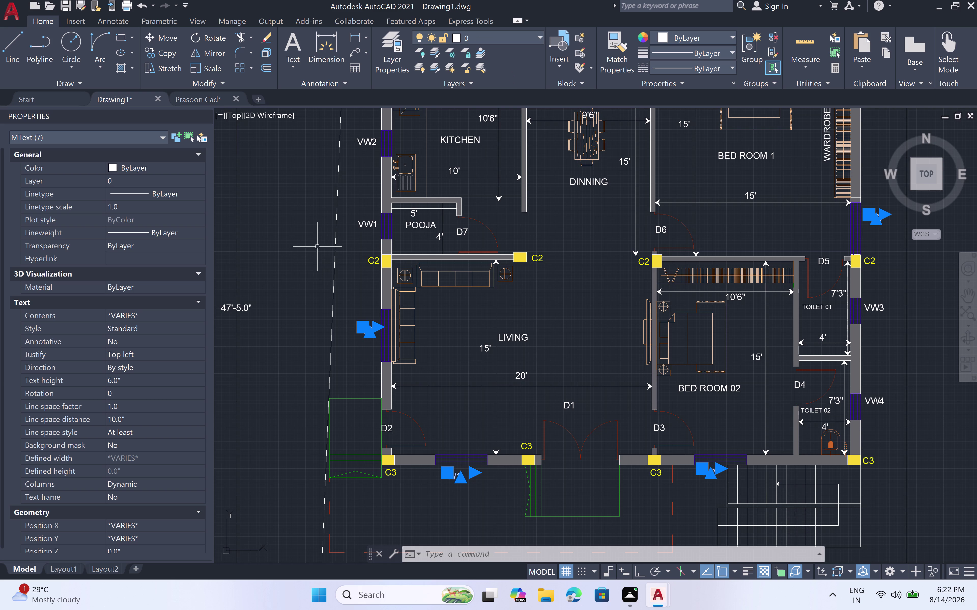
key(Escape)
scroll(down, 3)
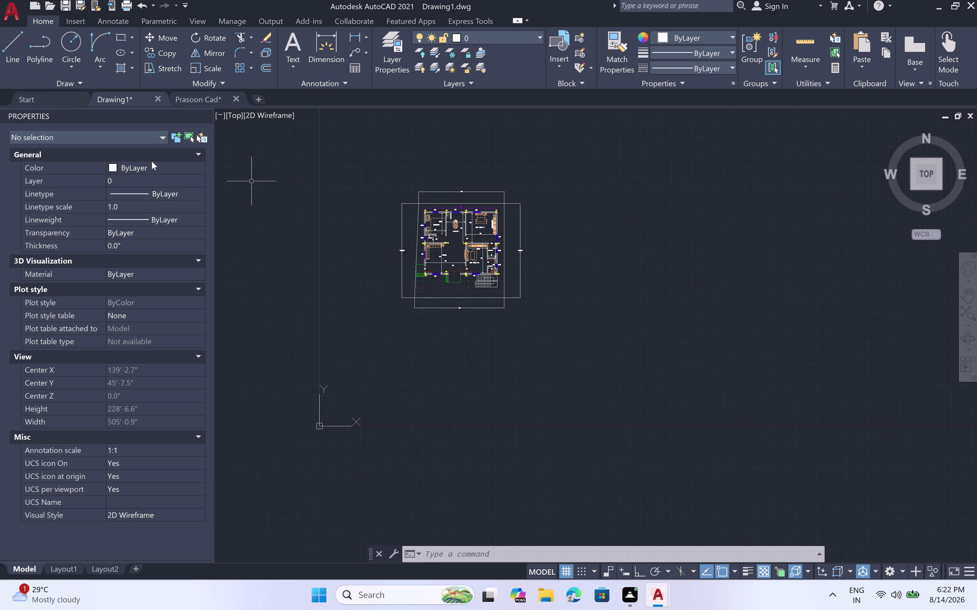
click(205, 112)
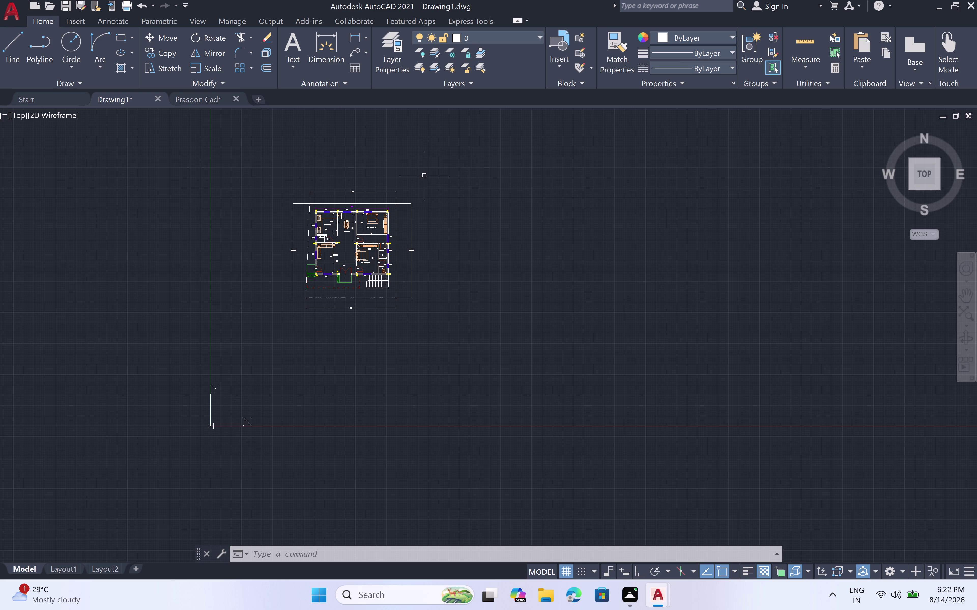
key(ctrl+p)
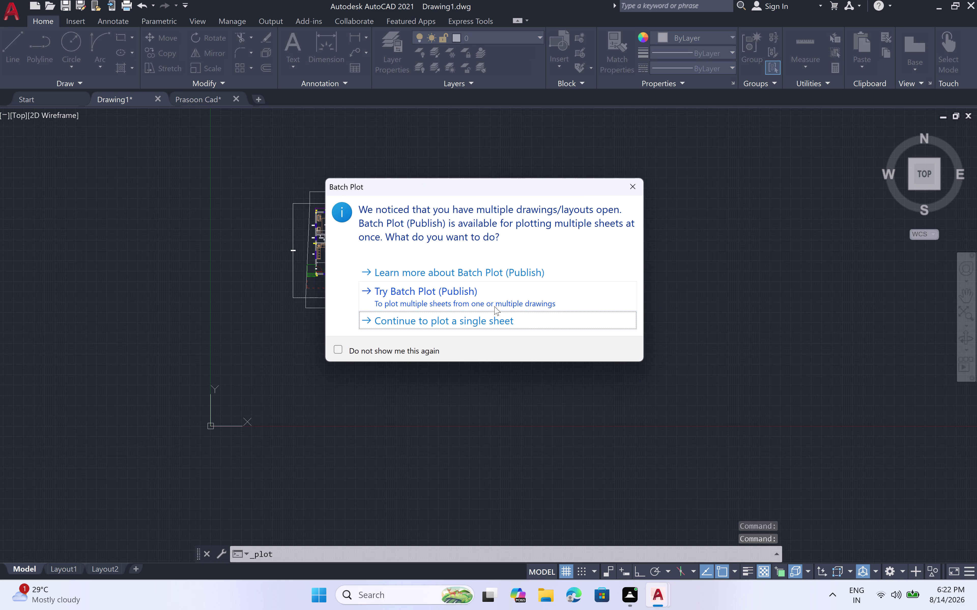
click(626, 185)
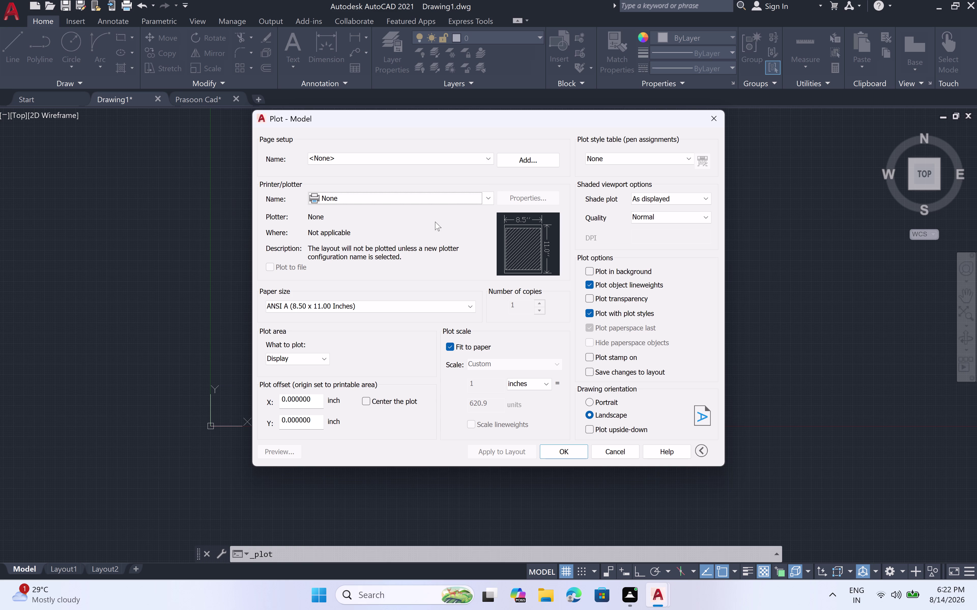
click(490, 197)
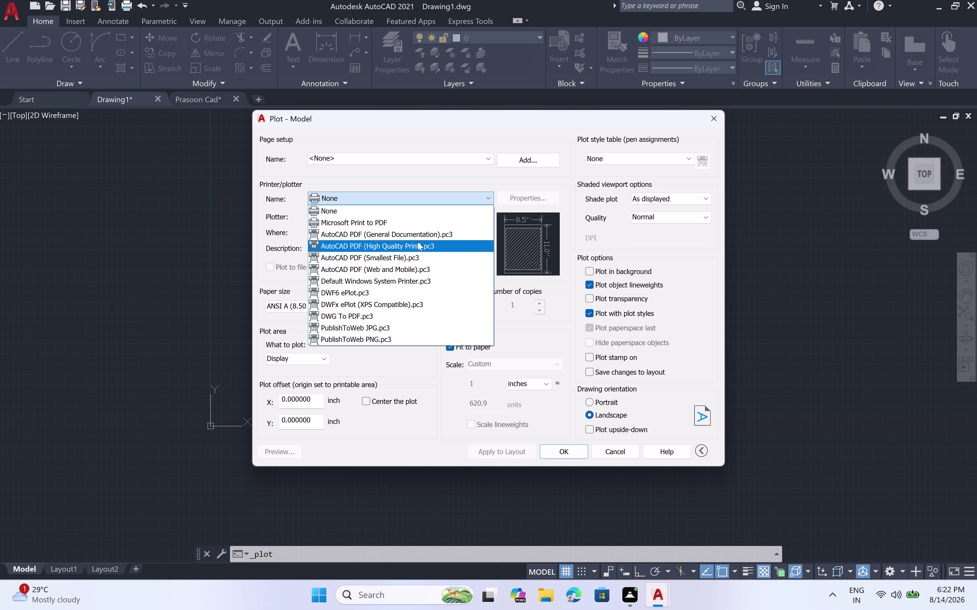
click(489, 198)
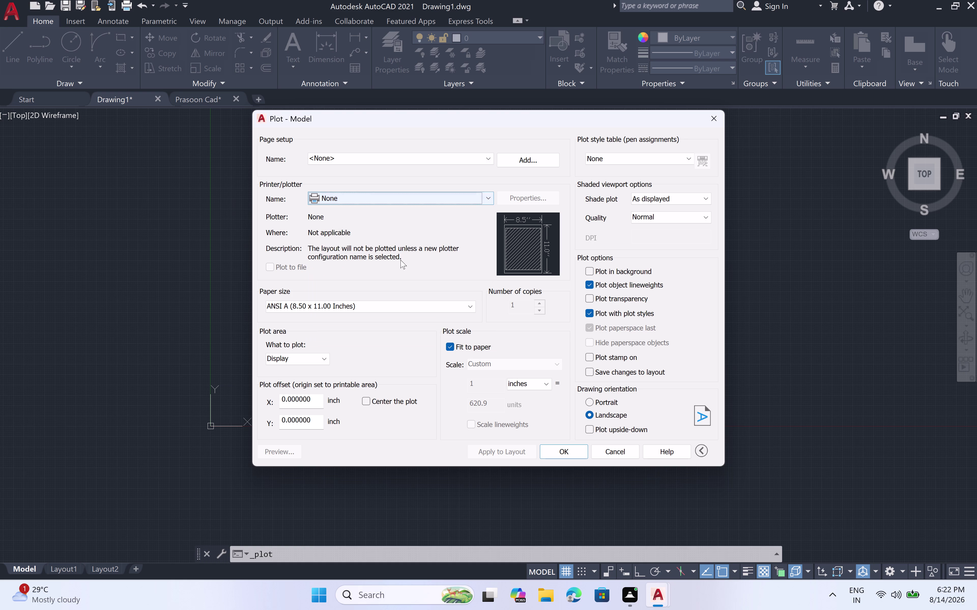
click(470, 305)
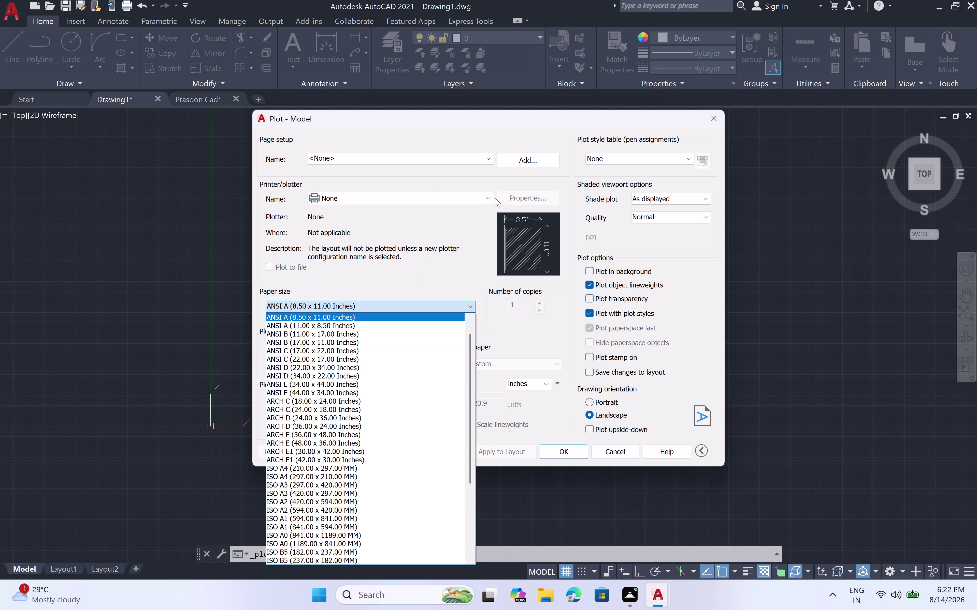
click(489, 156)
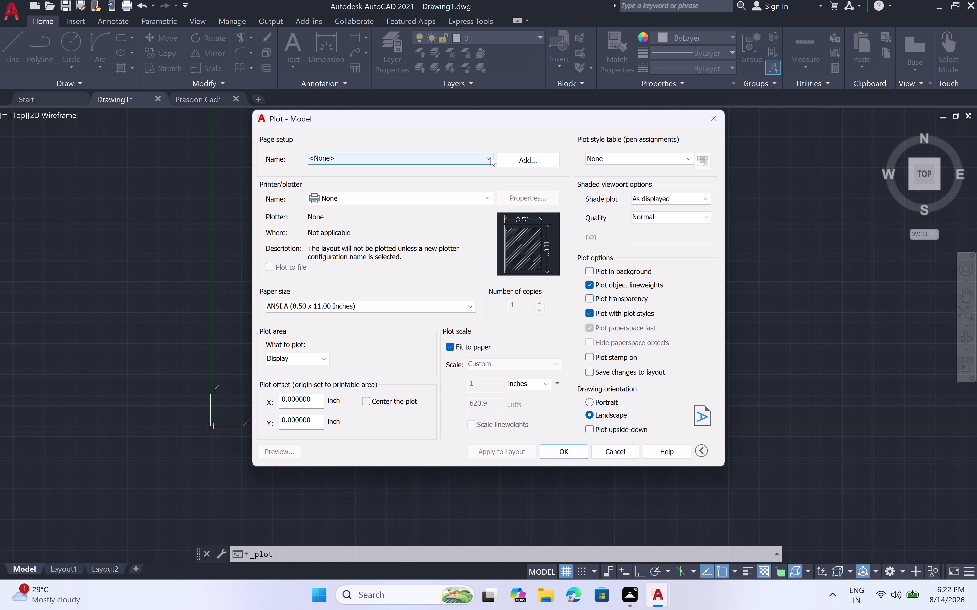
click(487, 160)
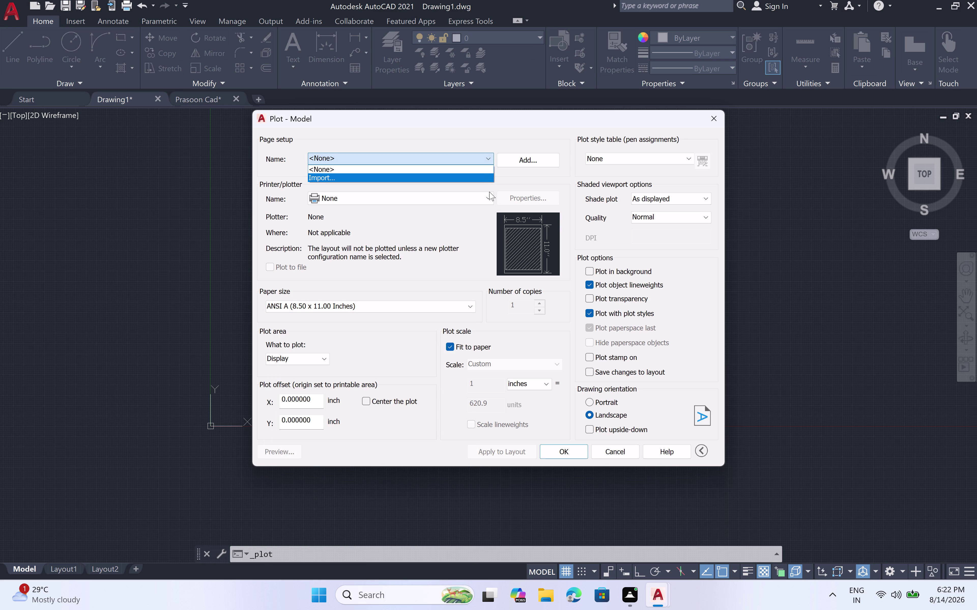
click(490, 192)
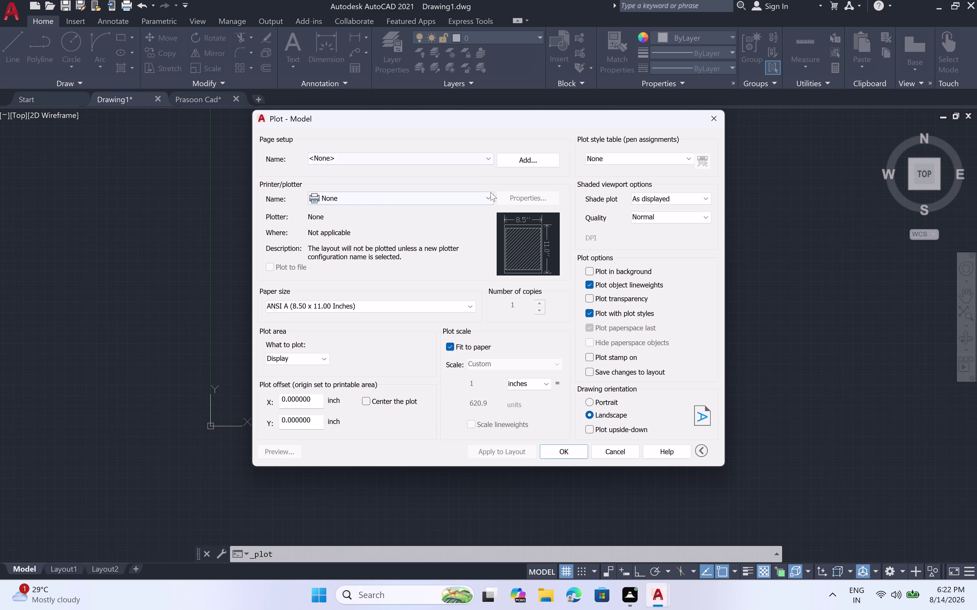
click(489, 196)
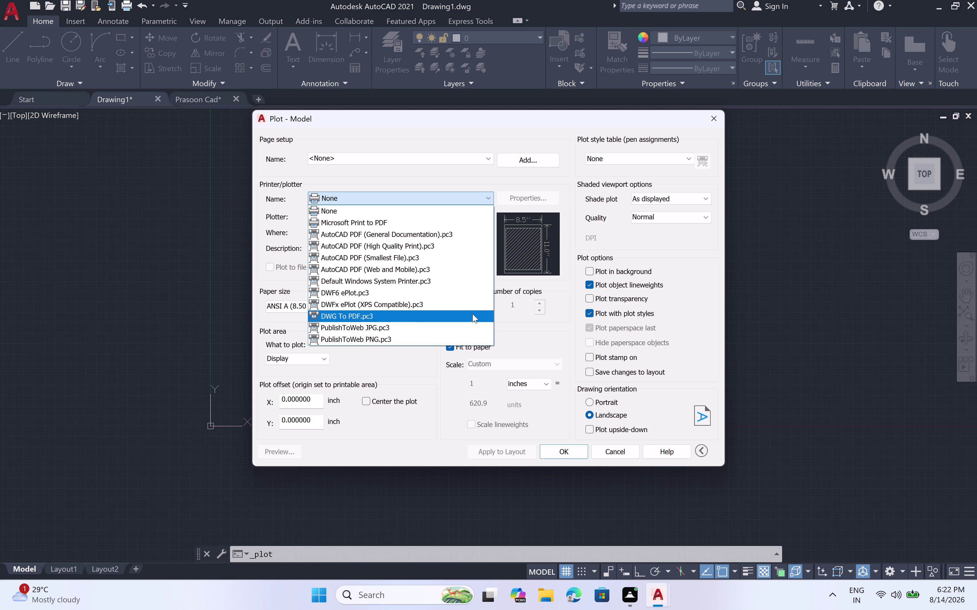
click(472, 315)
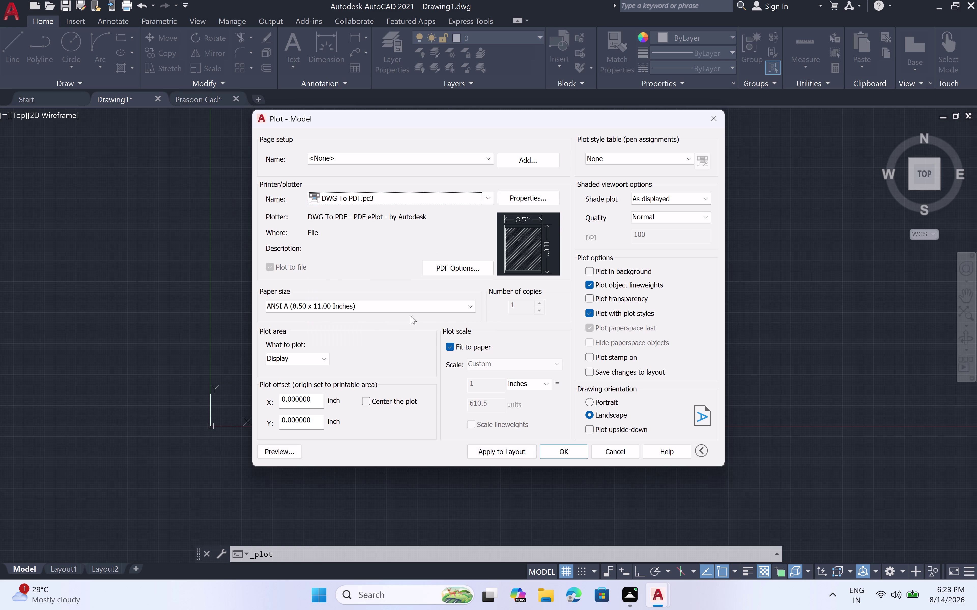
click(466, 305)
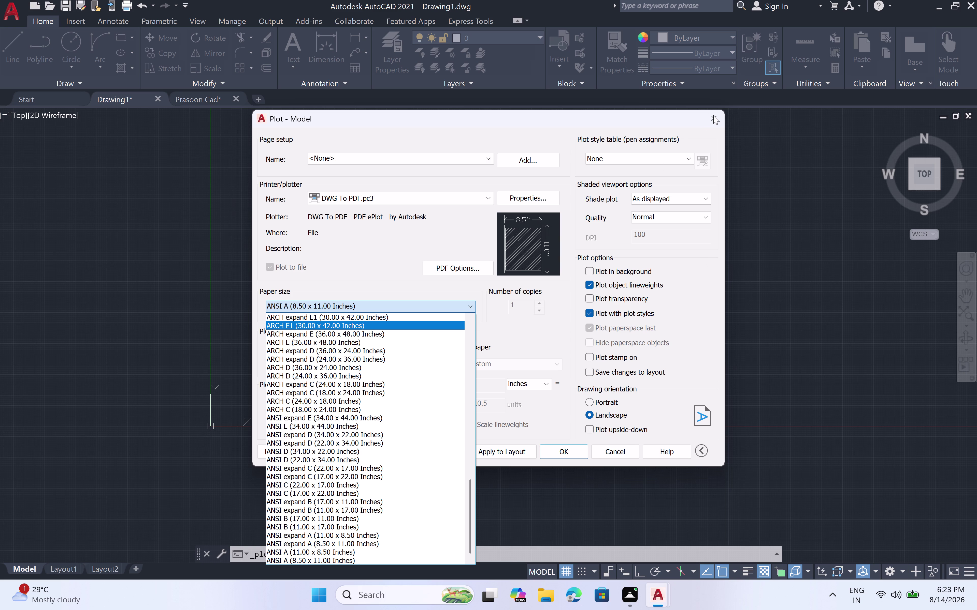
double_click(713, 115)
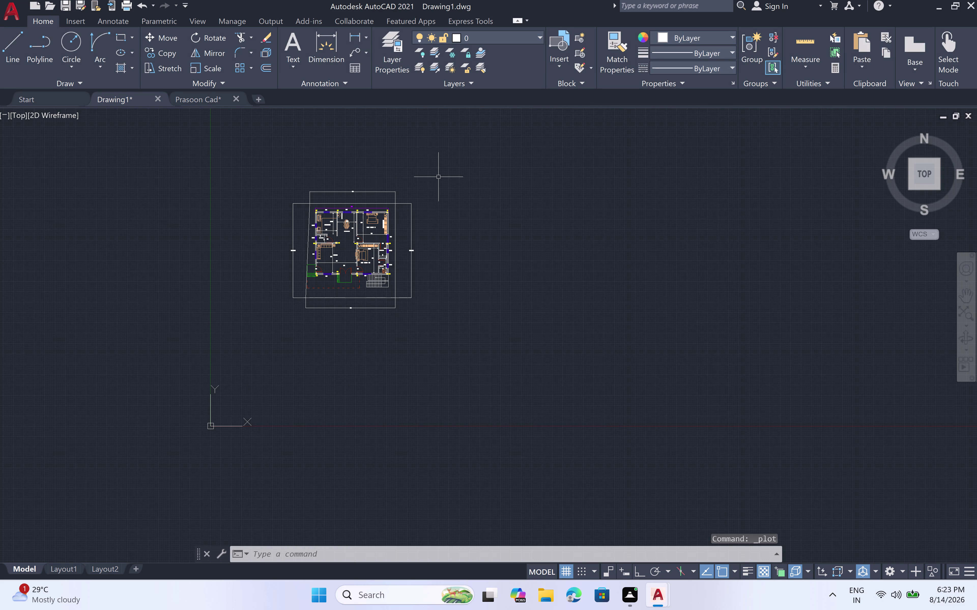
Select the whole floor plan and start plotting a single sheet.
click(441, 175)
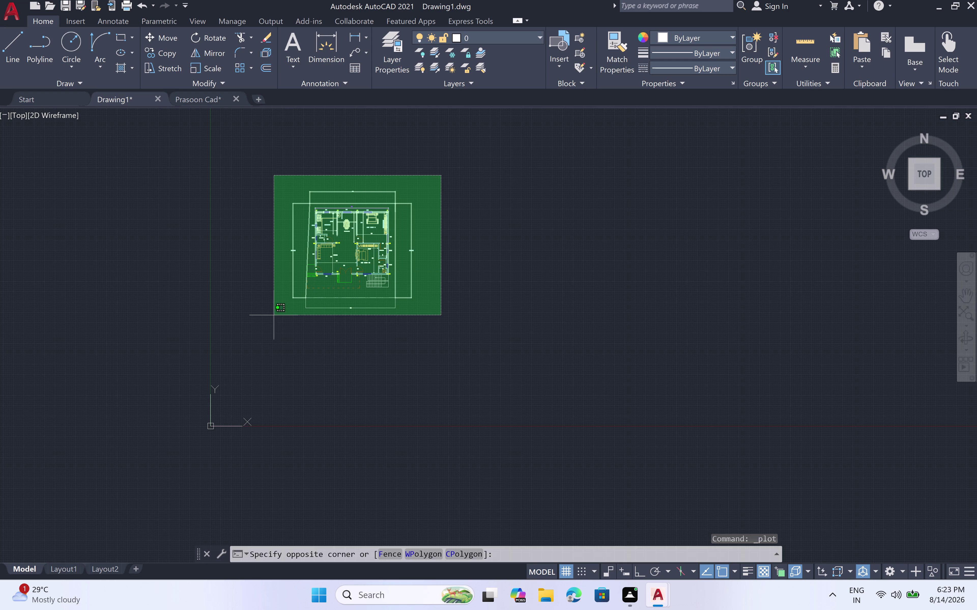
click(276, 329)
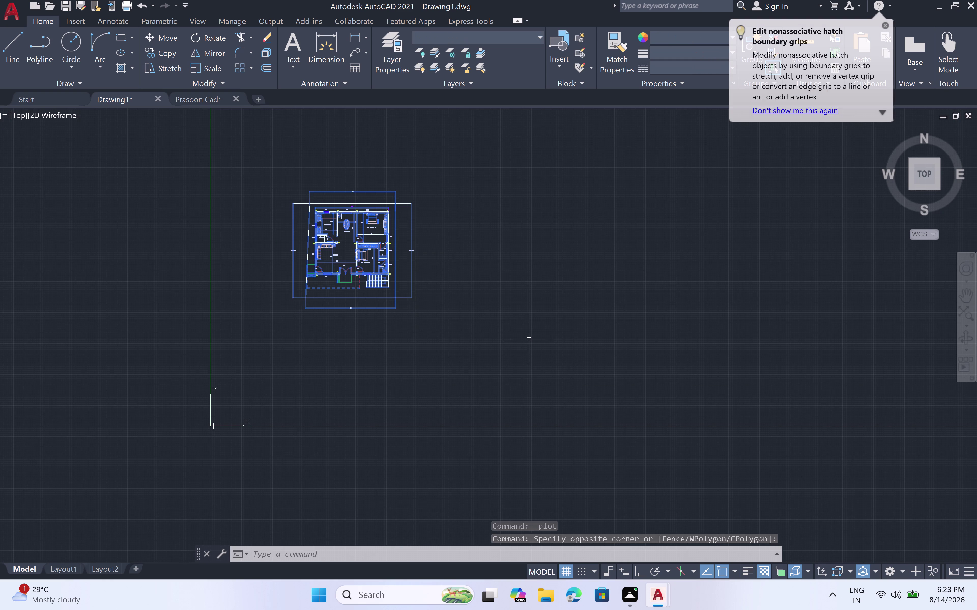
key(ctrl+p)
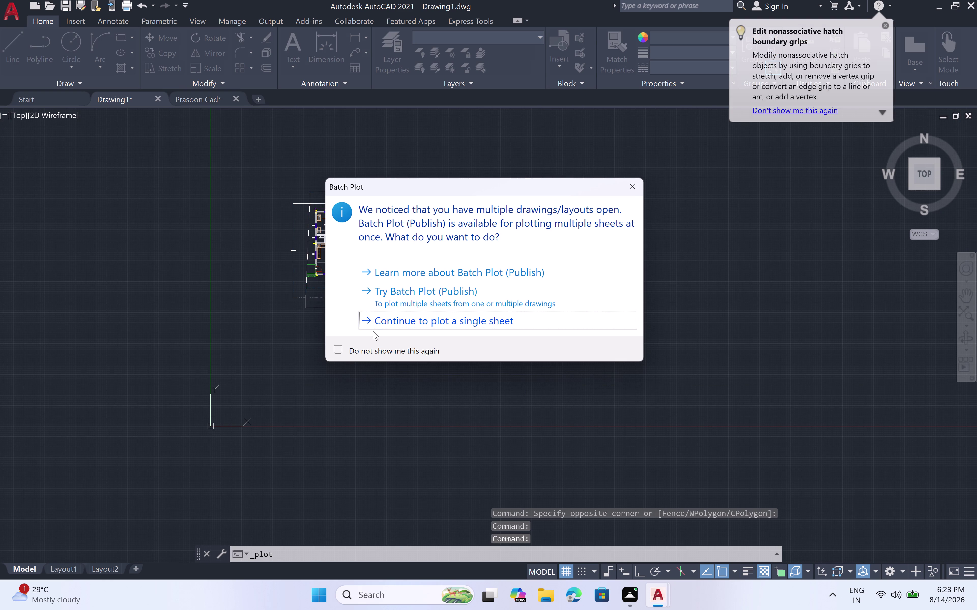
click(631, 186)
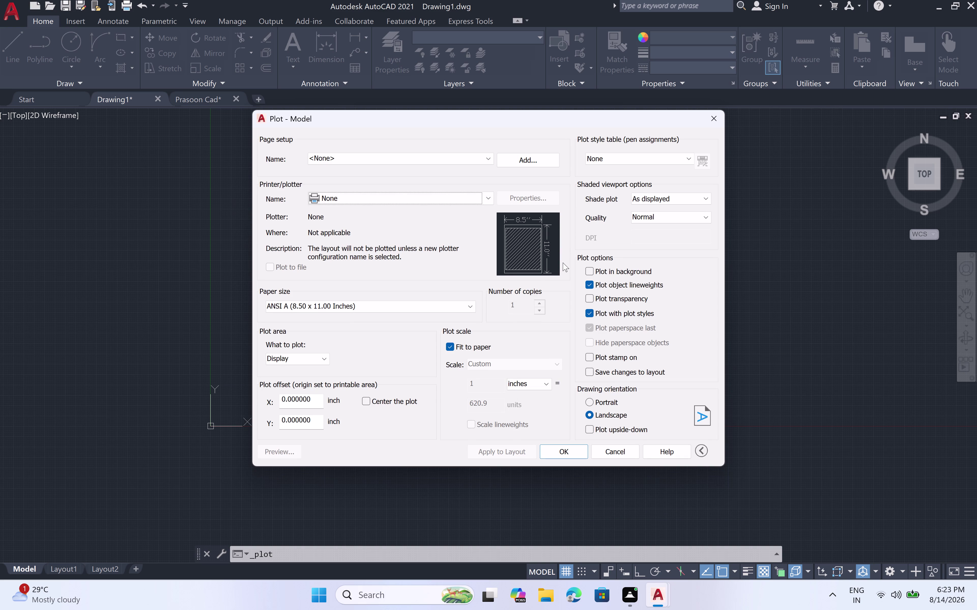
Set the plot paper size to ISO A4 (297 x 210 MM).
click(469, 305)
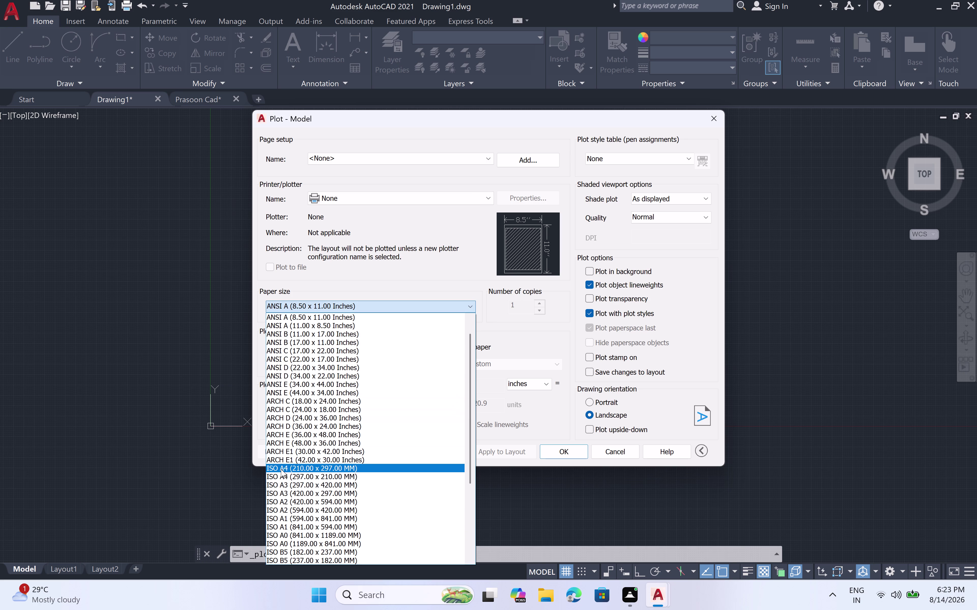
scroll(down, 3)
scroll(down, 3)
scroll(down, 3)
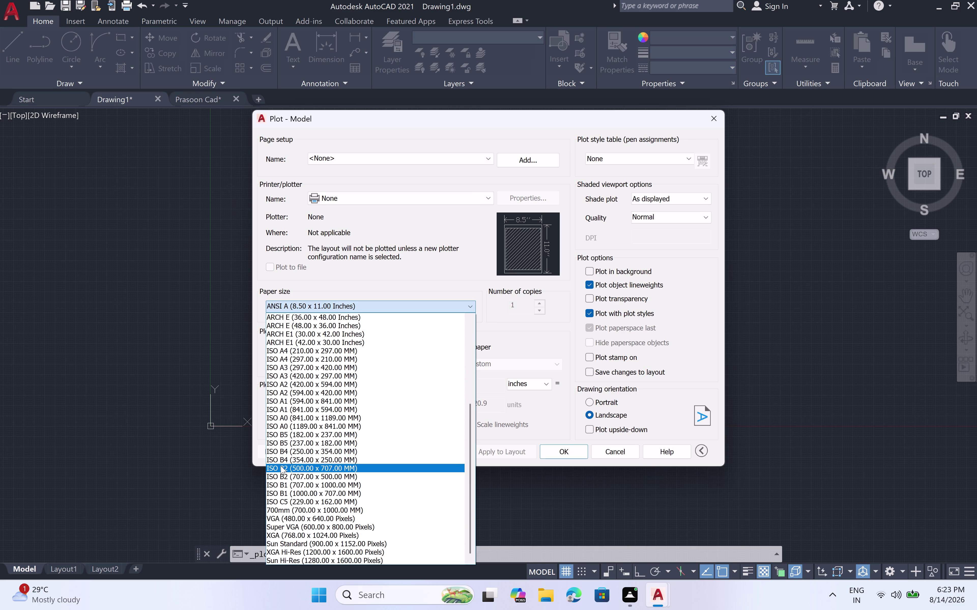
scroll(down, 3)
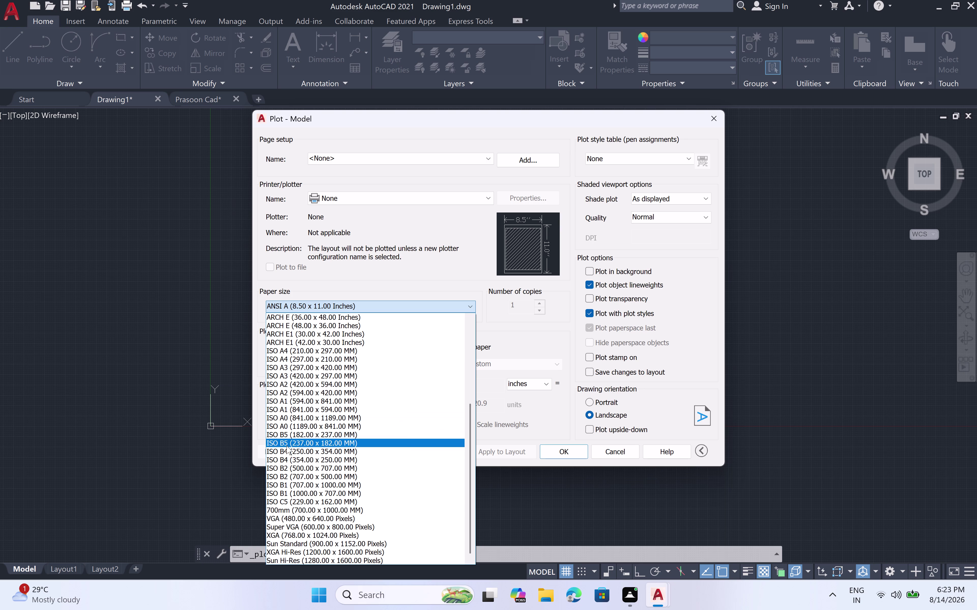
click(281, 359)
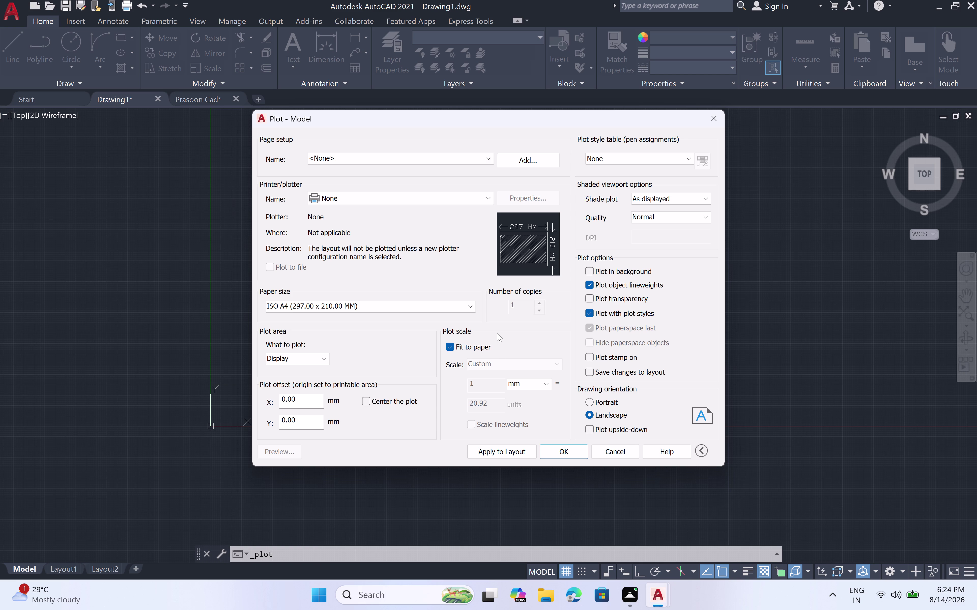
Set What to plot to Window.
click(550, 241)
click(321, 356)
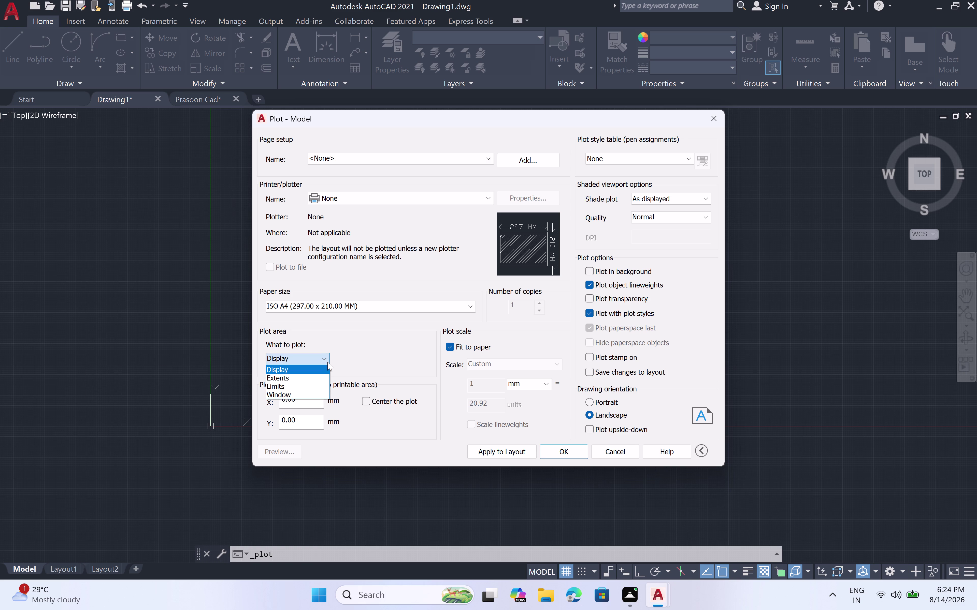
click(317, 392)
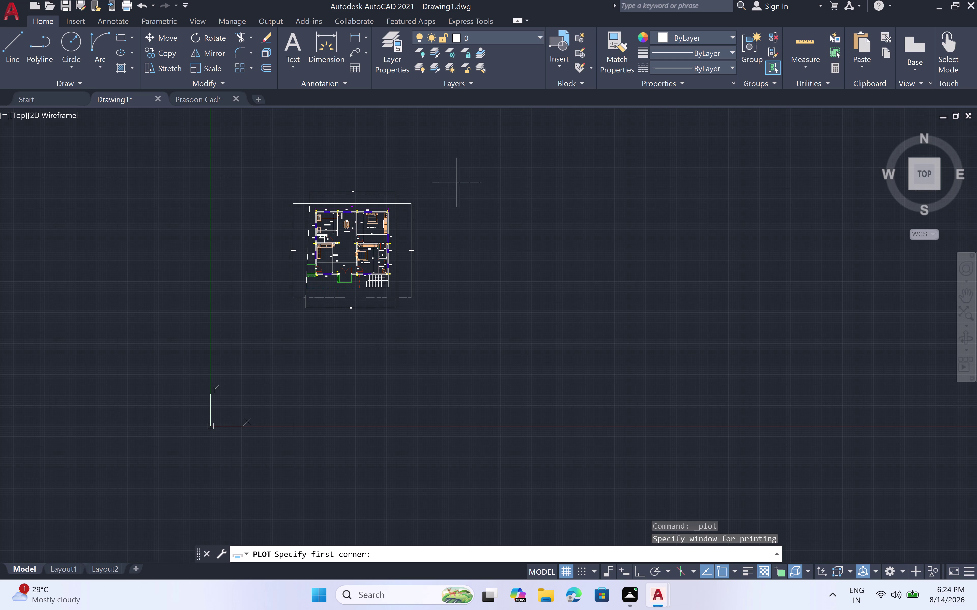
Window the floor plan as plot area, choose DWG To PDF.pc3, keep no plot style.
click(434, 175)
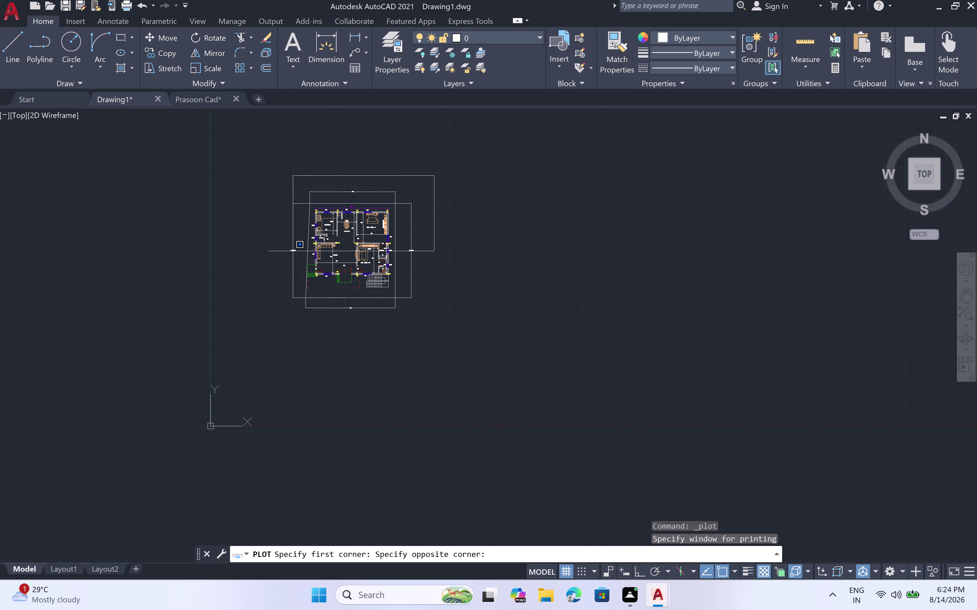
click(276, 328)
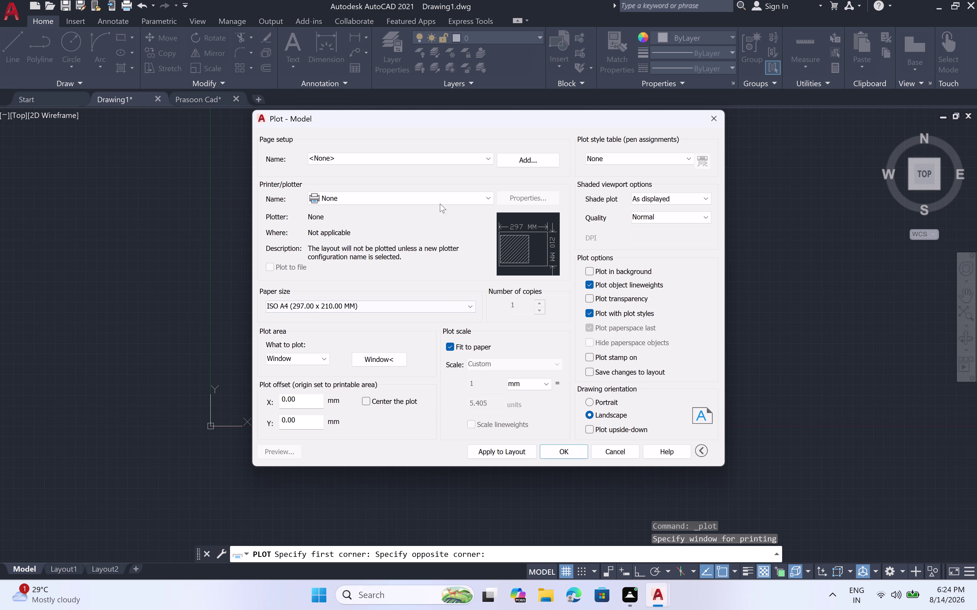
double_click(486, 196)
click(489, 196)
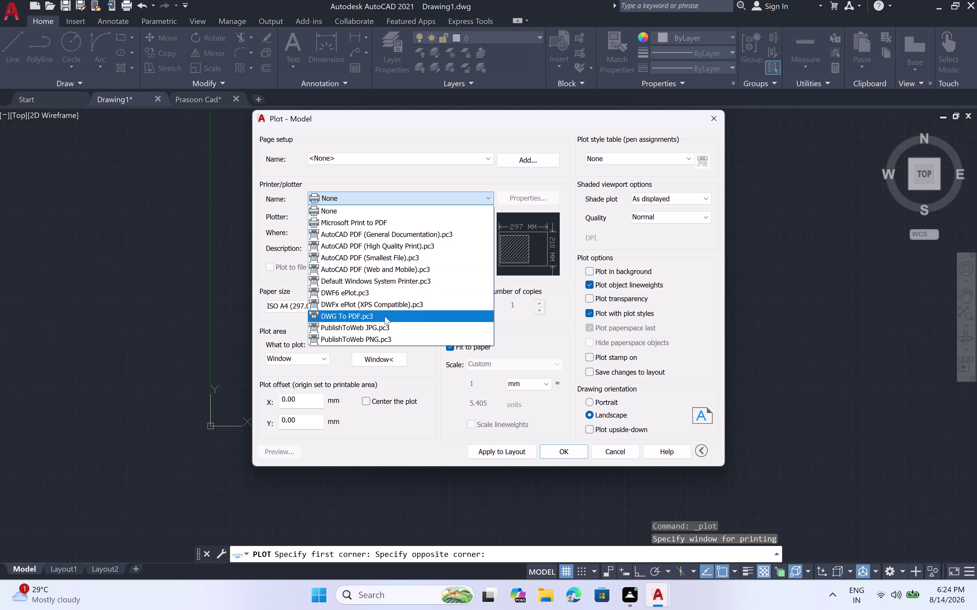
click(384, 317)
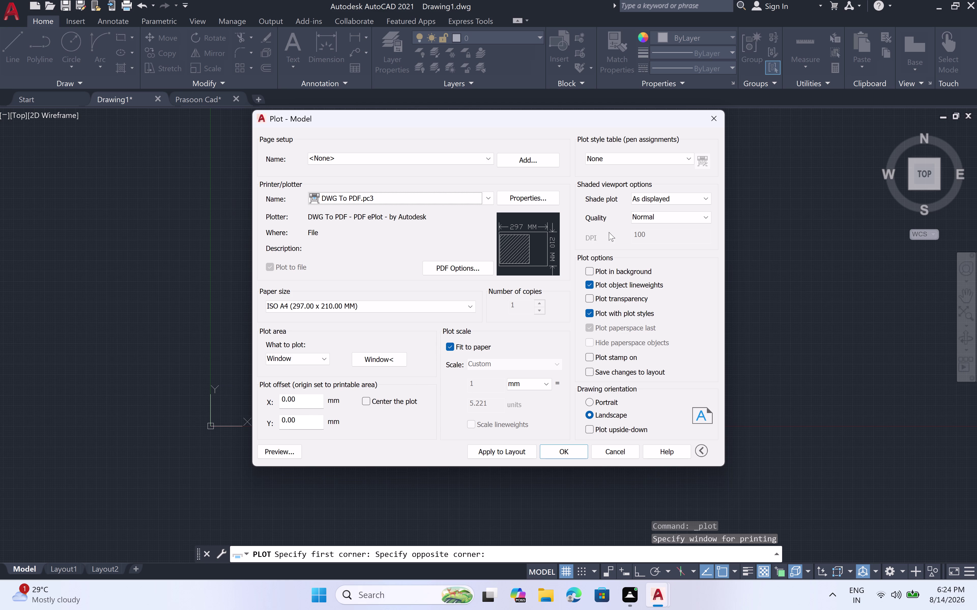
click(688, 156)
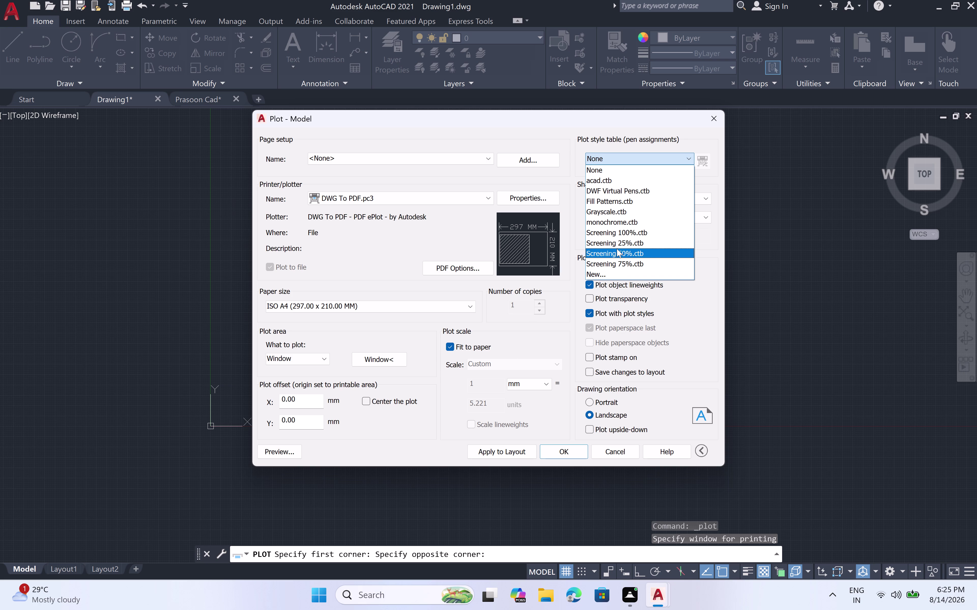
click(689, 158)
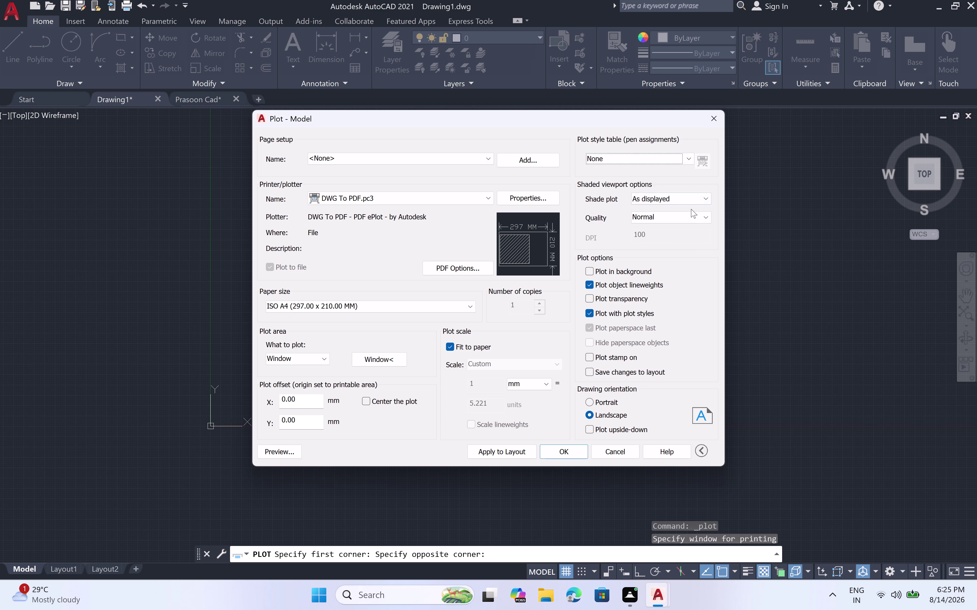